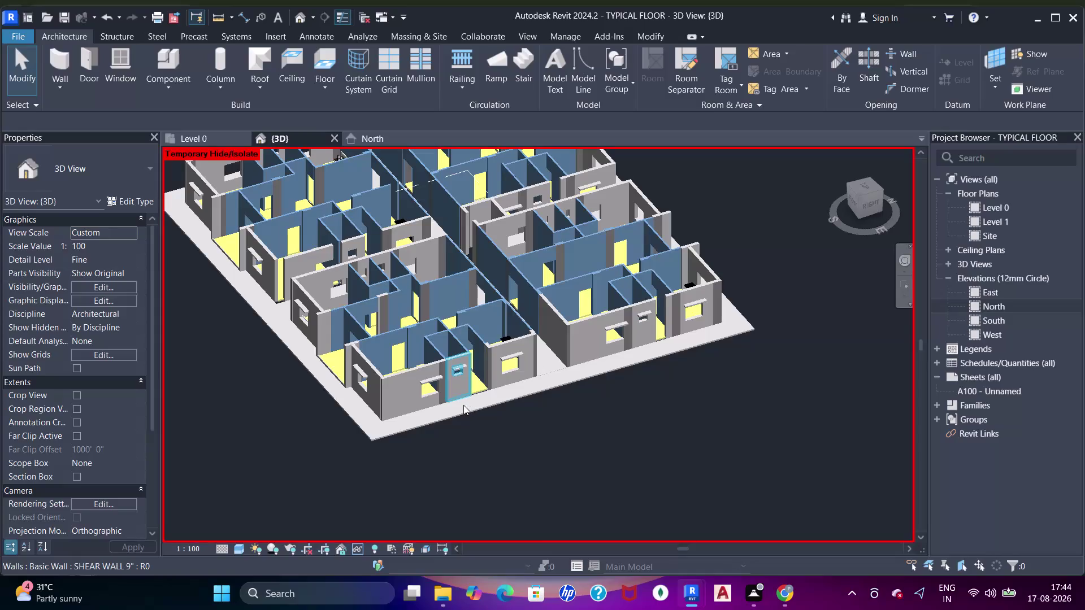
Orbit the 3D model to view the furnished units from another side and back.
scroll(down, 3)
middle_drag(354, 385, 551, 402)
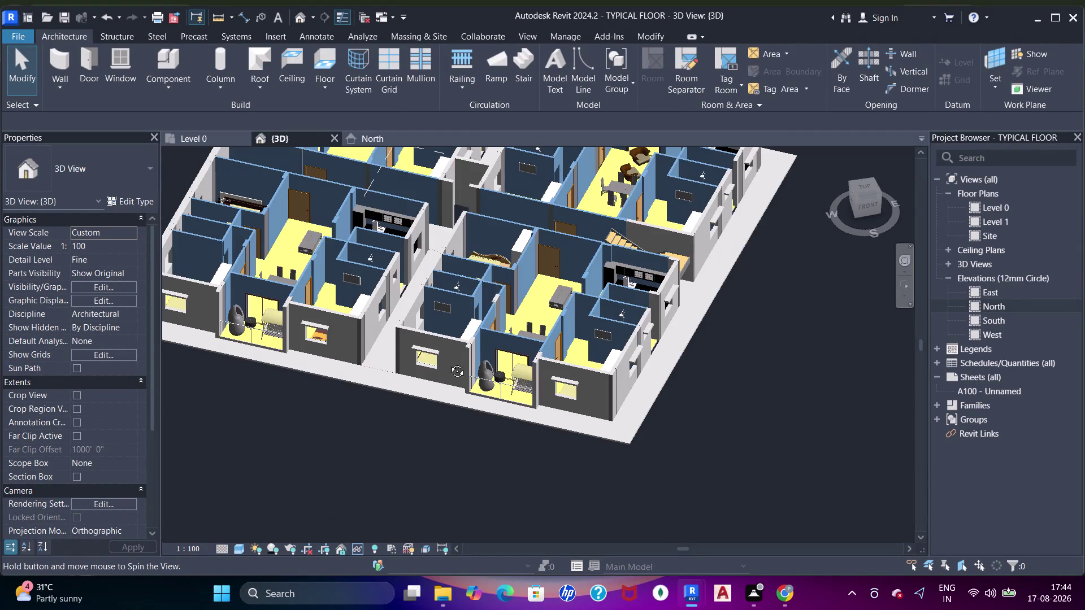
scroll(down, 3)
middle_drag(438, 365, 484, 375)
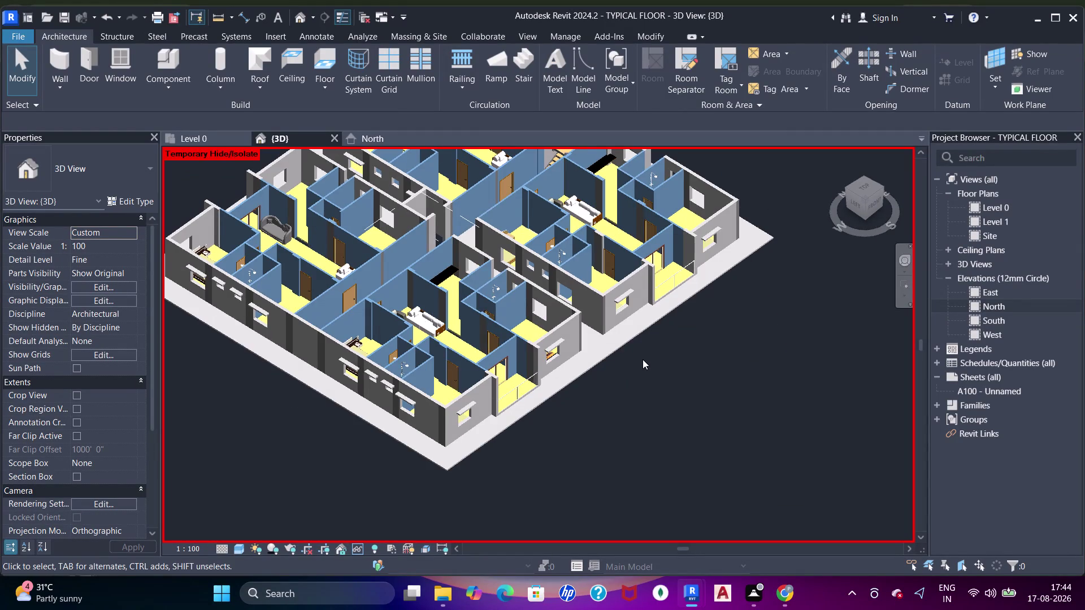
Reset Temporary Hide/Isolate with HR and select the imported CAD floor plan.
text(hr)
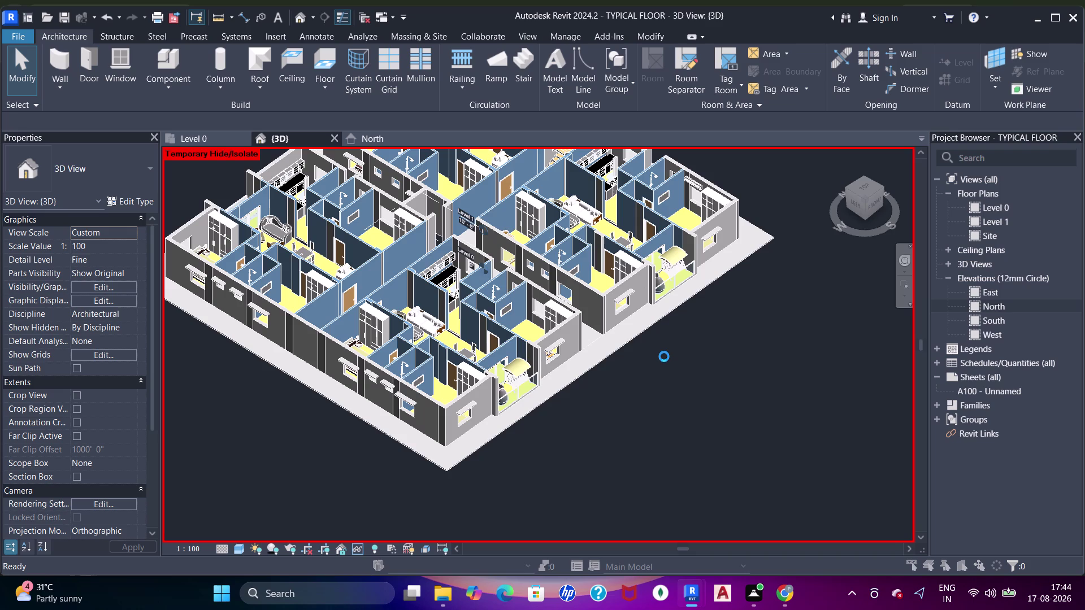
click(519, 256)
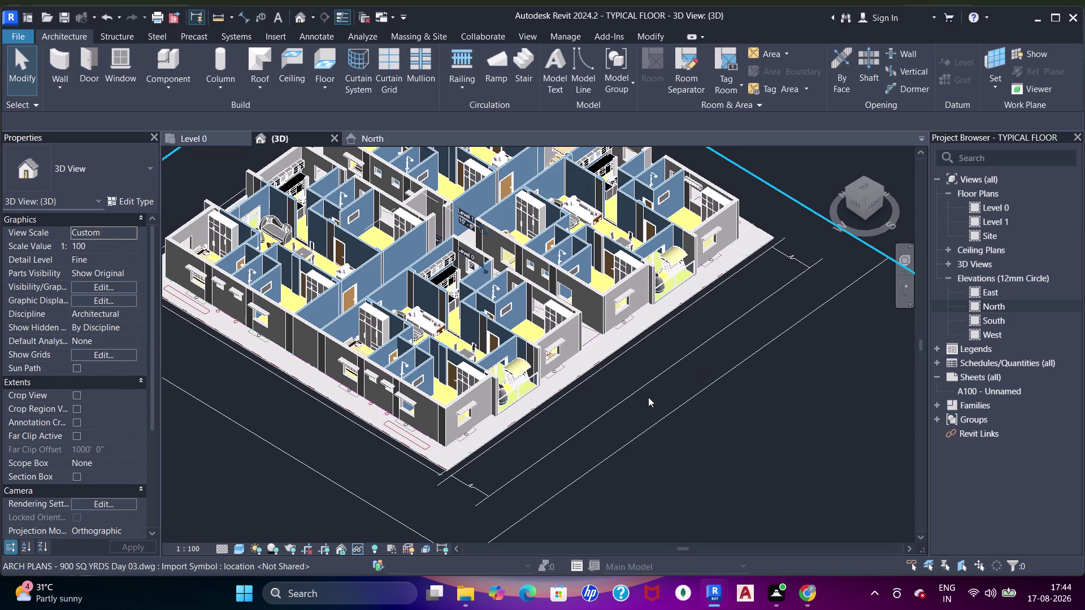
click(610, 409)
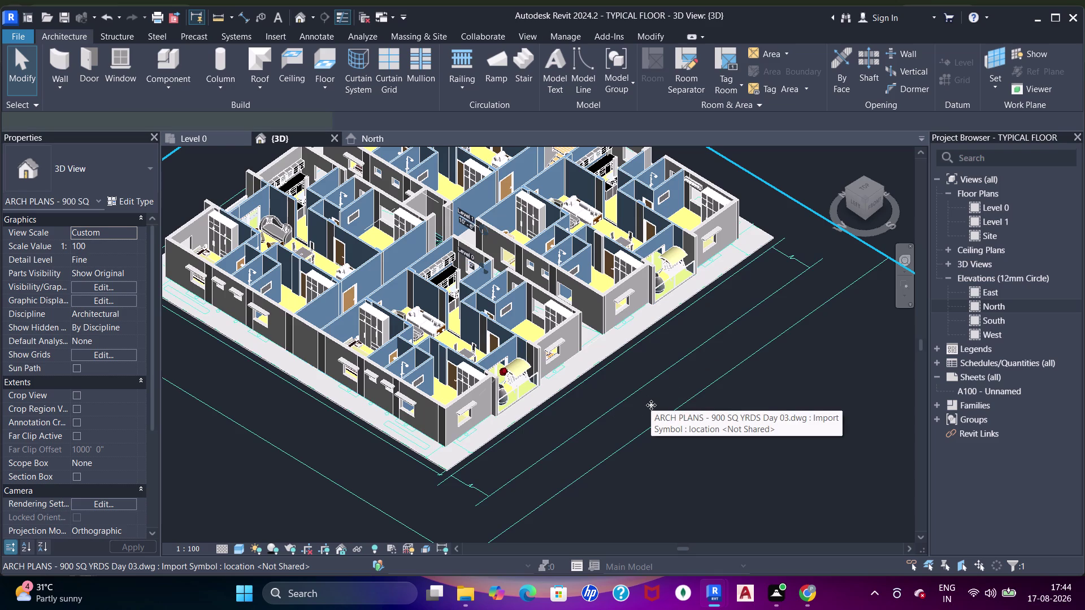
key(Delete)
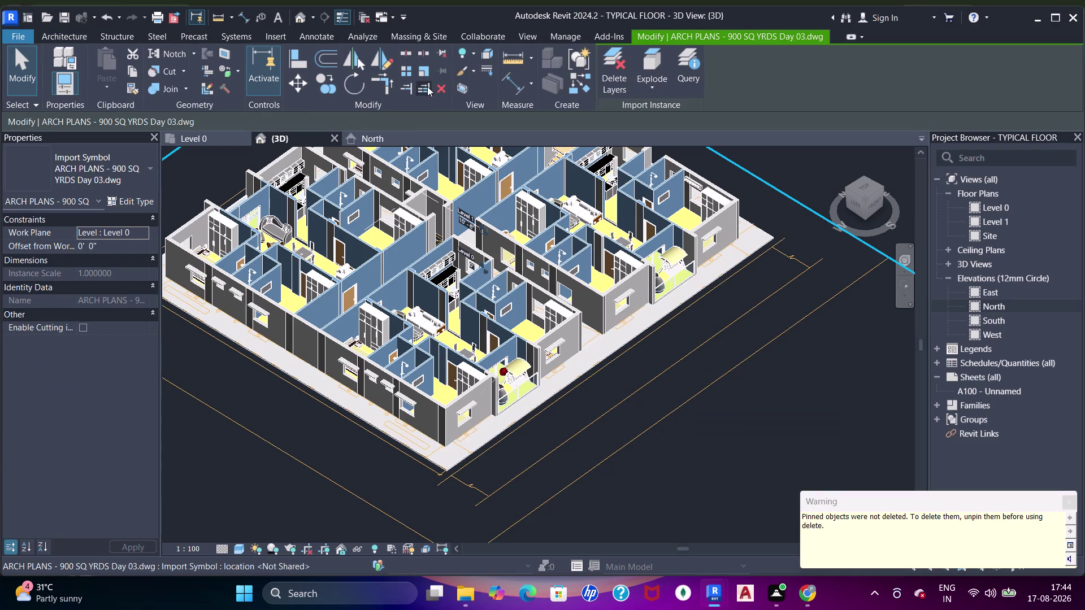
click(442, 55)
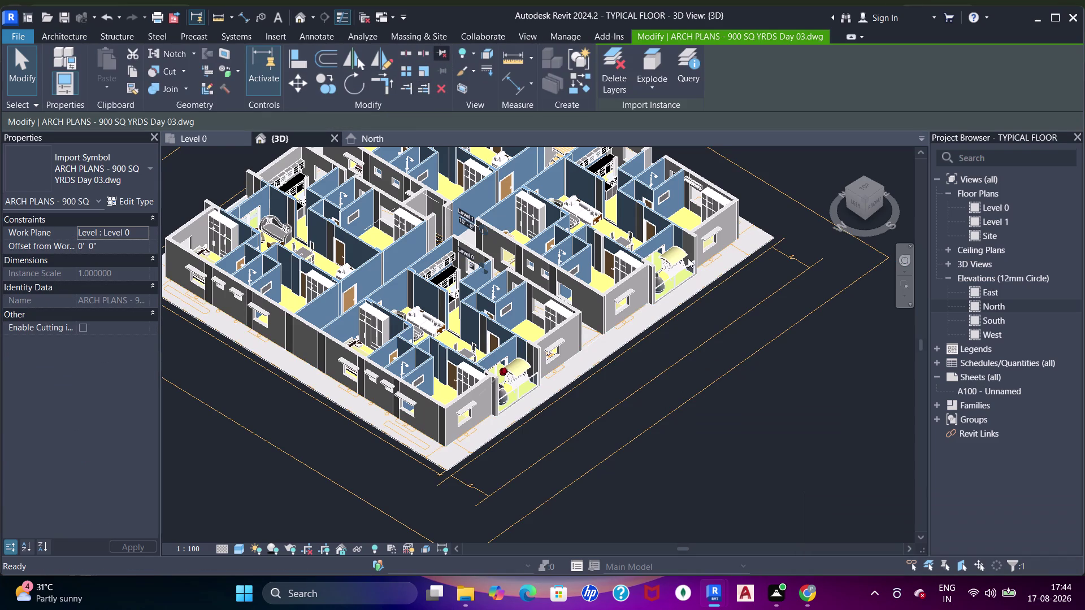
key(Delete)
click(207, 142)
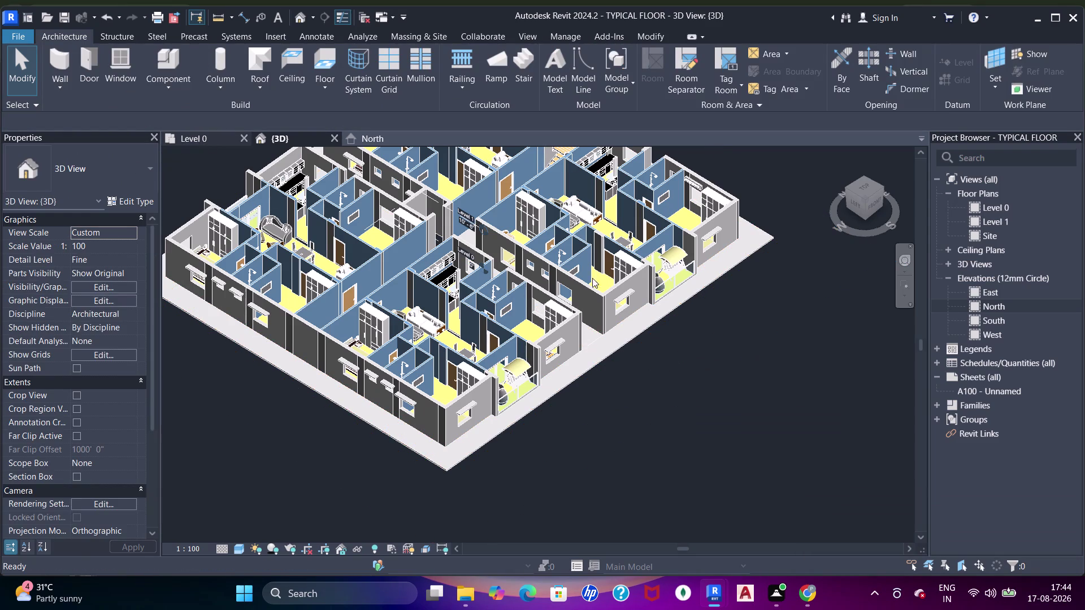
scroll(down, 3)
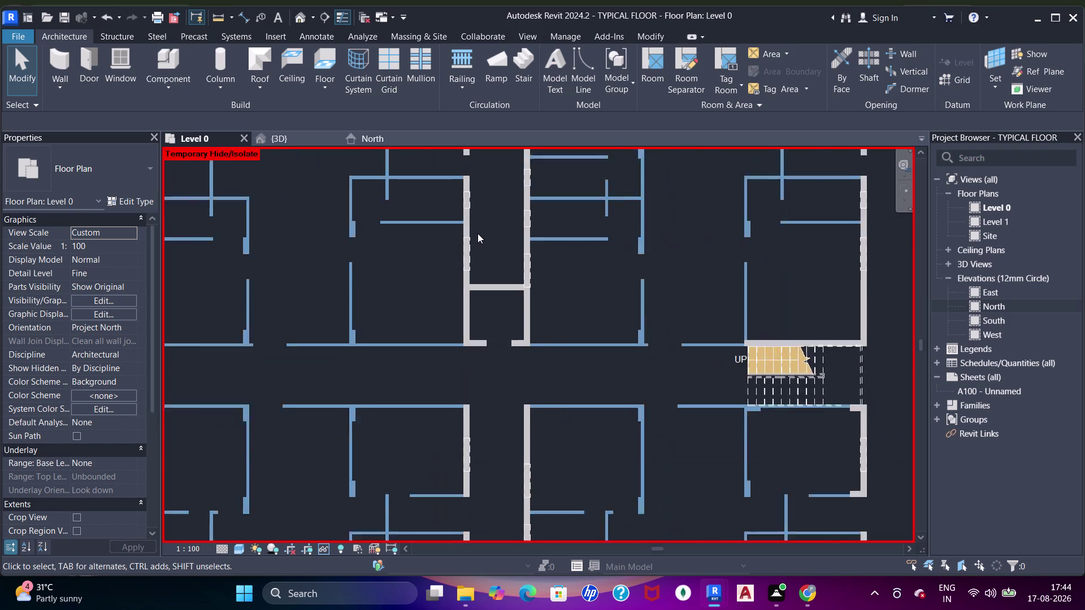
scroll(down, 3)
key(z)
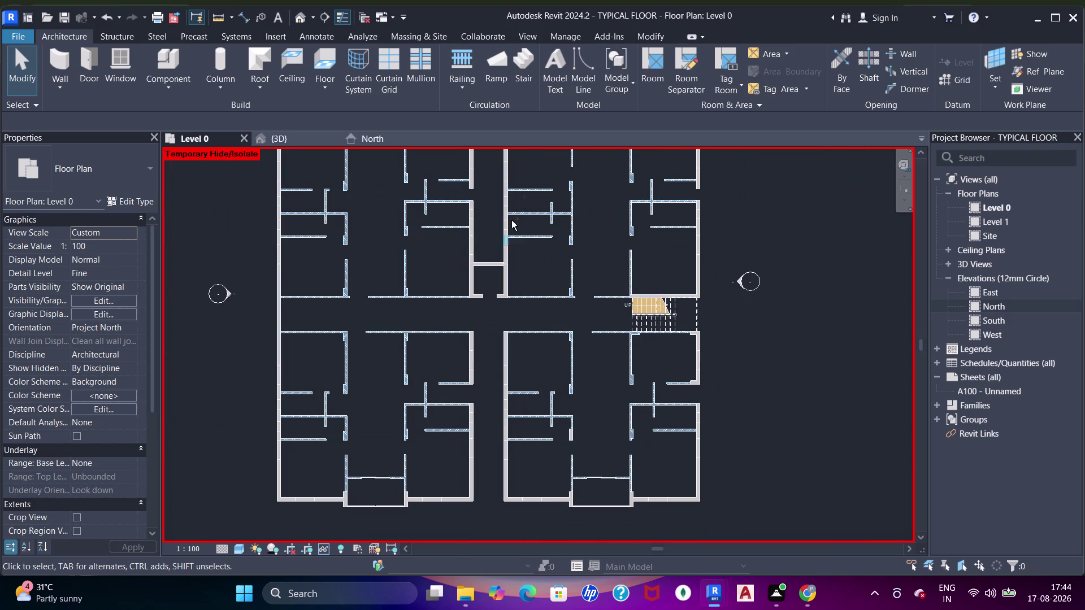
click(287, 138)
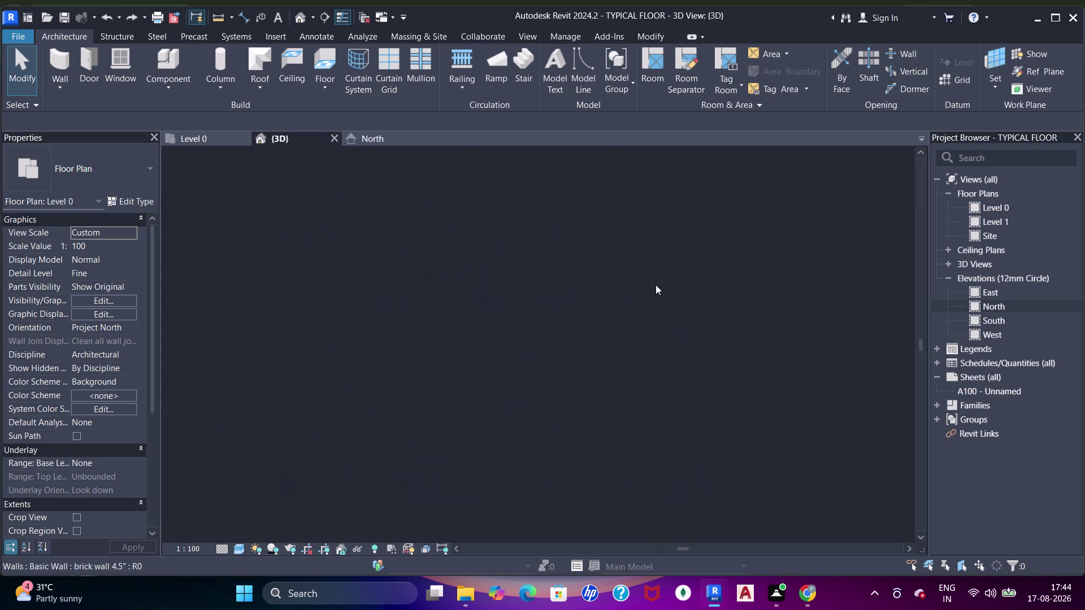
click(613, 380)
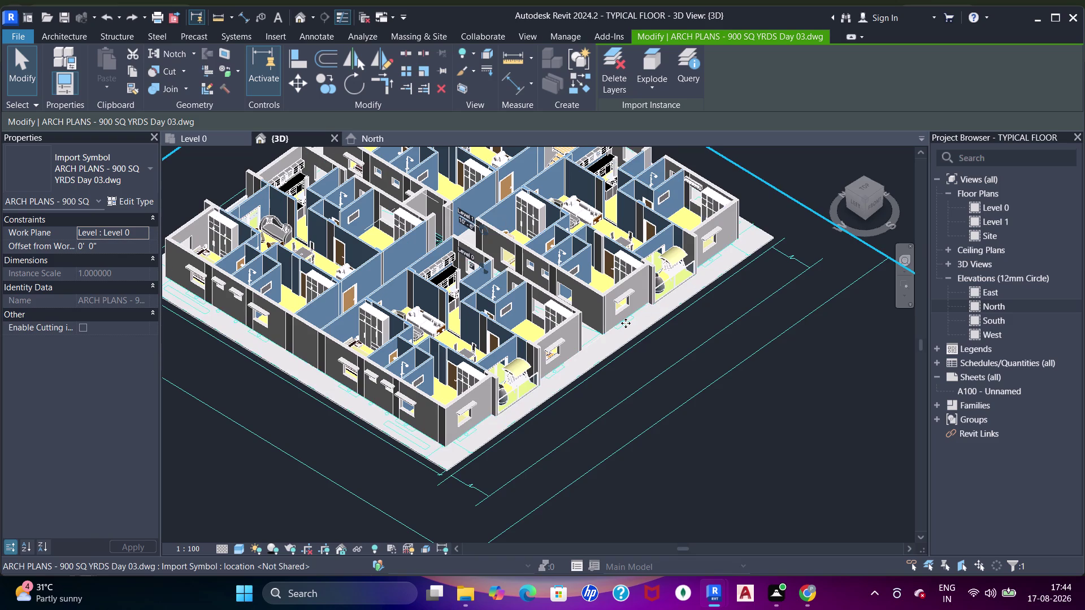
key(Escape)
text(vg)
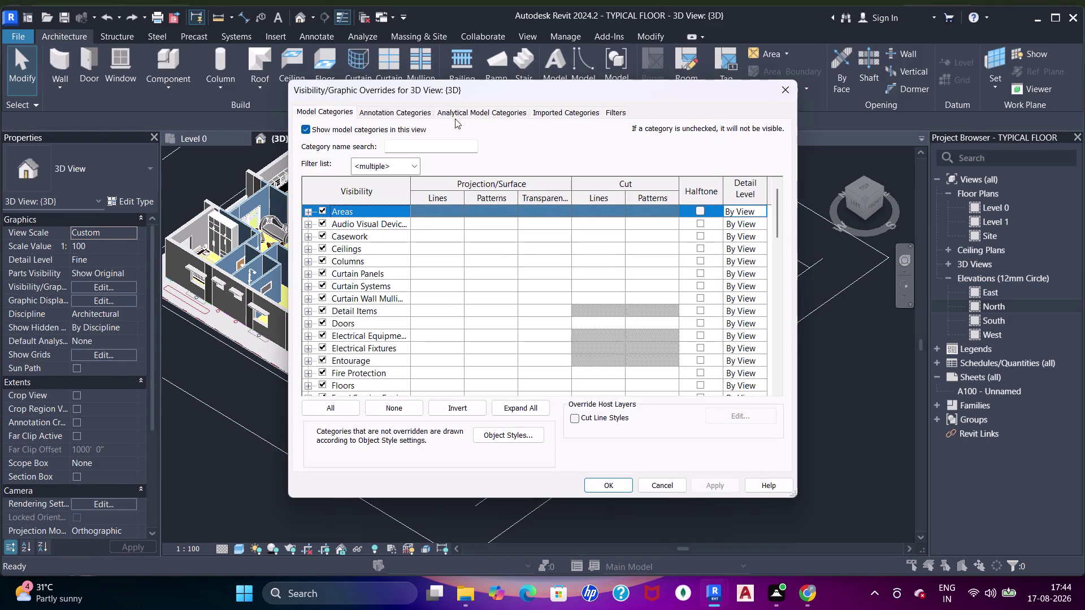
click(562, 110)
click(325, 174)
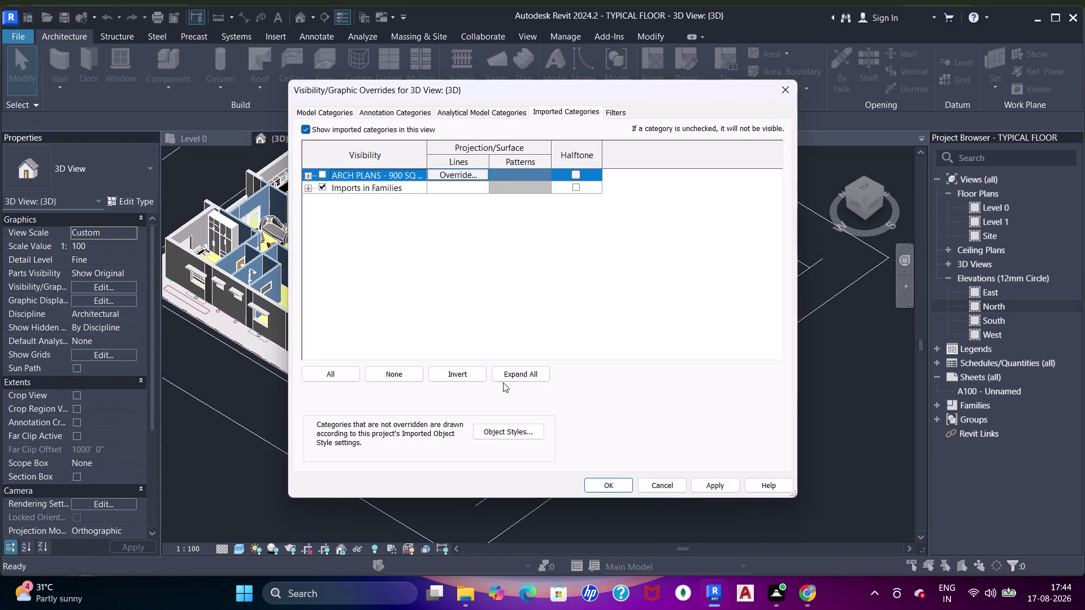
click(611, 487)
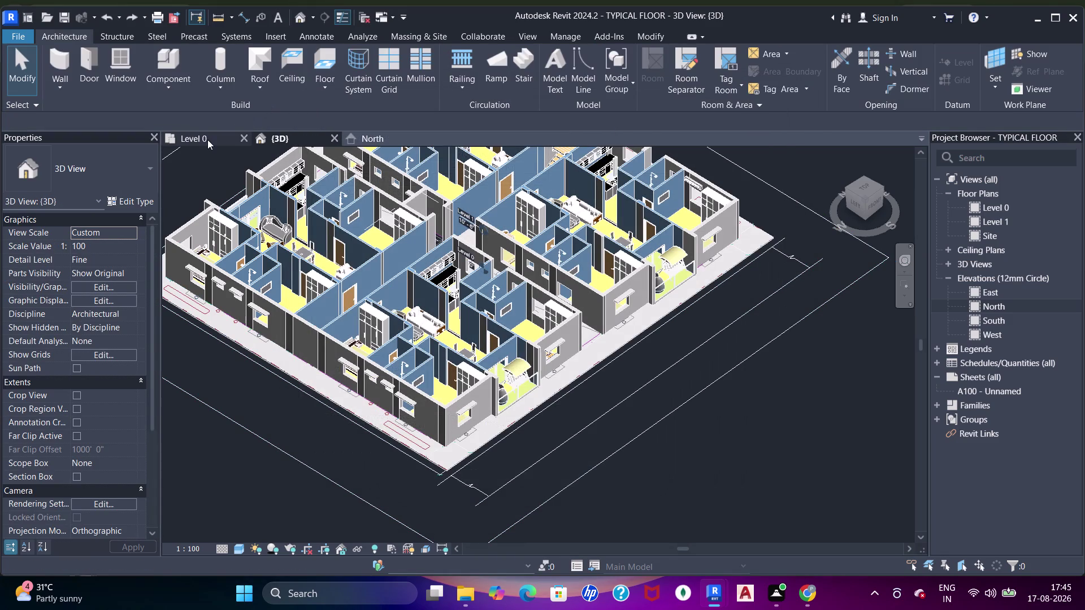
Switch to the Level 0 floor plan and reset Temporary Hide/Isolate with HR.
click(199, 135)
scroll(down, 3)
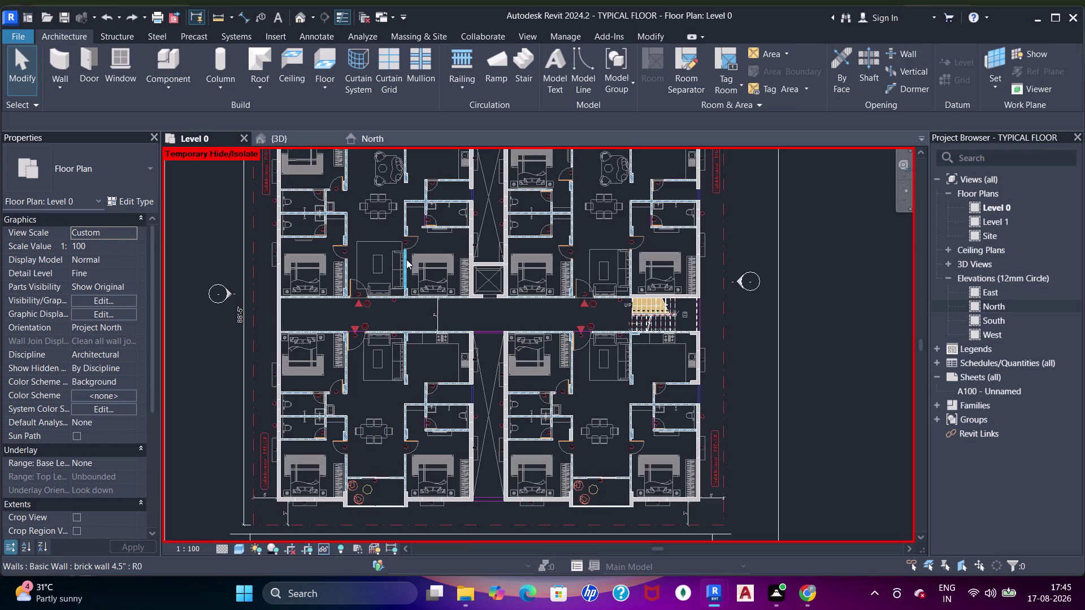
middle_drag(407, 259, 435, 345)
scroll(up, 3)
text(hr)
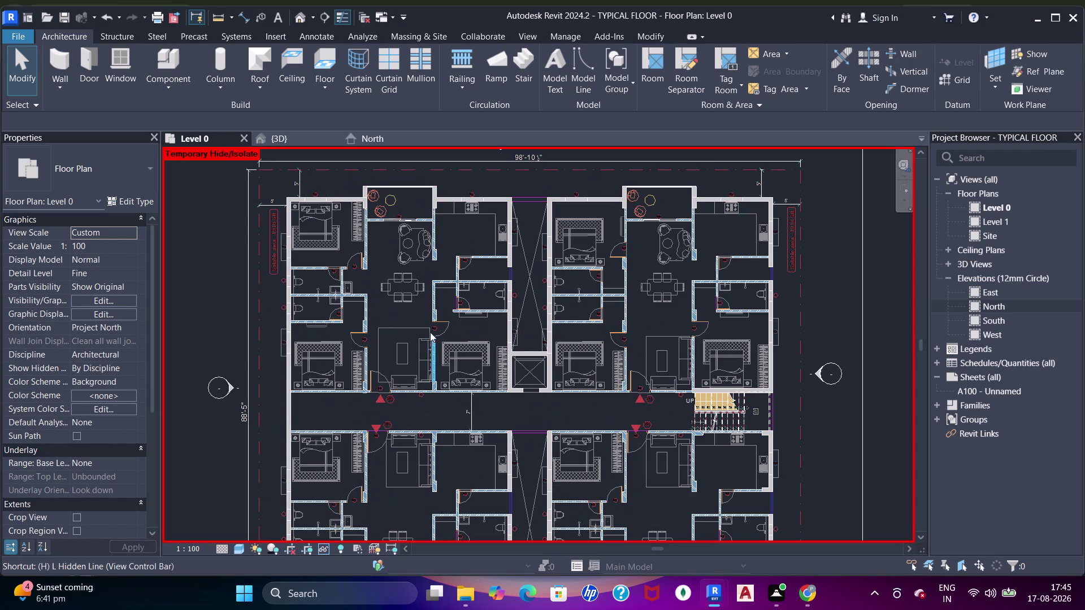
scroll(up, 3)
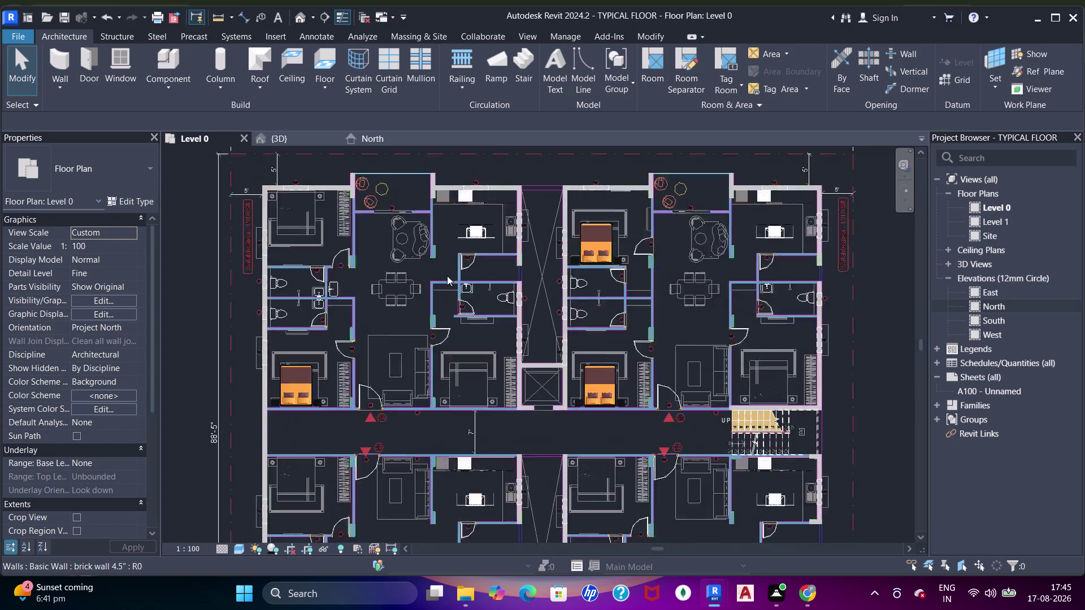
scroll(up, 3)
scroll(up, 3)
Pan through the upper kitchens, central corridor and lower units of the plan.
middle_drag(483, 200, 489, 232)
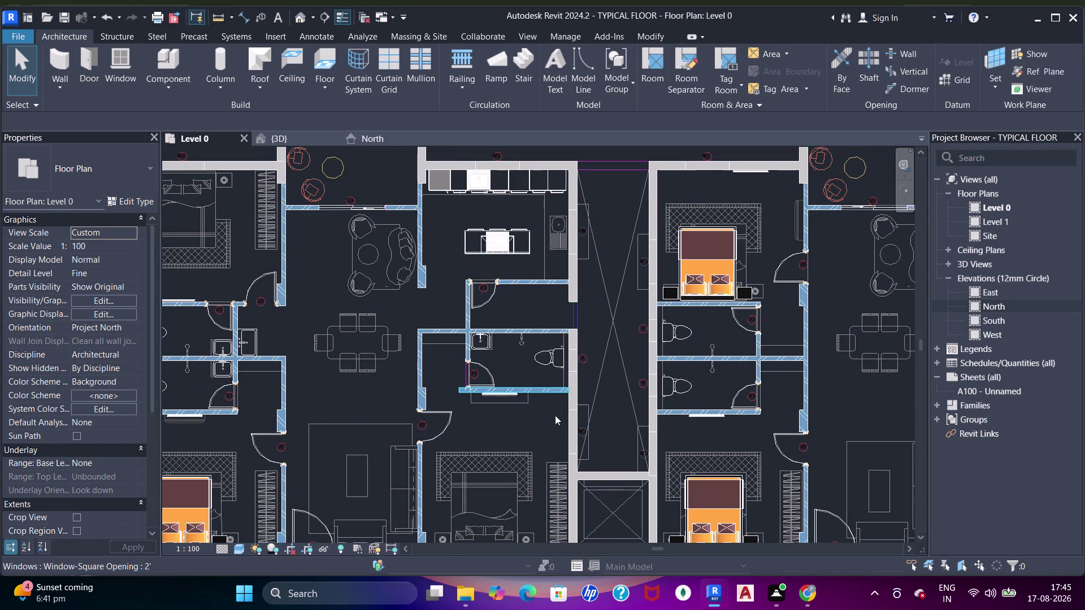
middle_drag(553, 416, 558, 323)
middle_drag(529, 438, 514, 305)
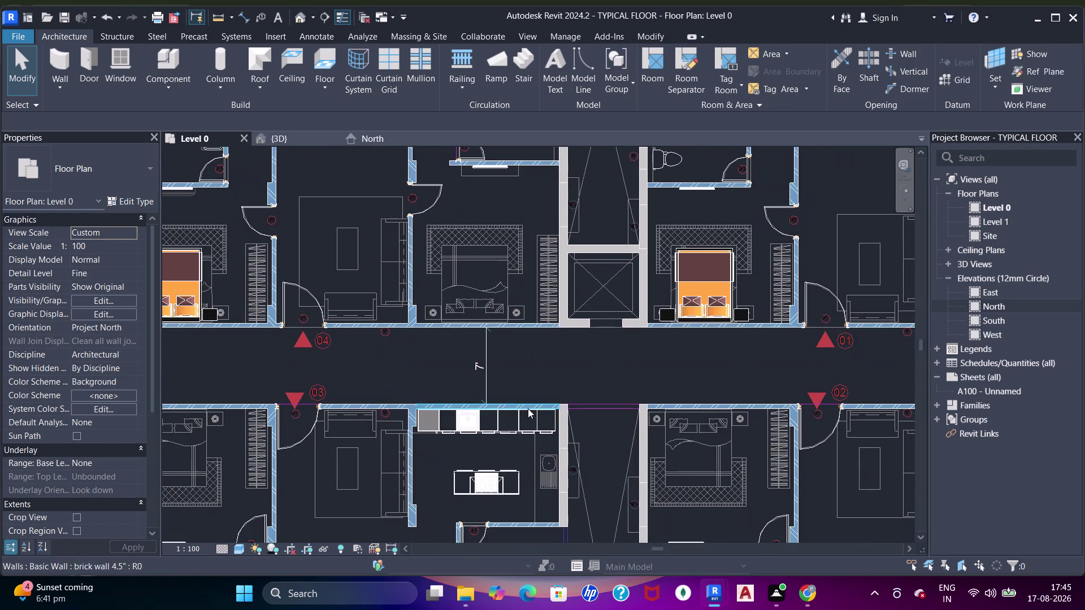
middle_drag(528, 409, 538, 378)
scroll(down, 3)
middle_drag(431, 392, 455, 246)
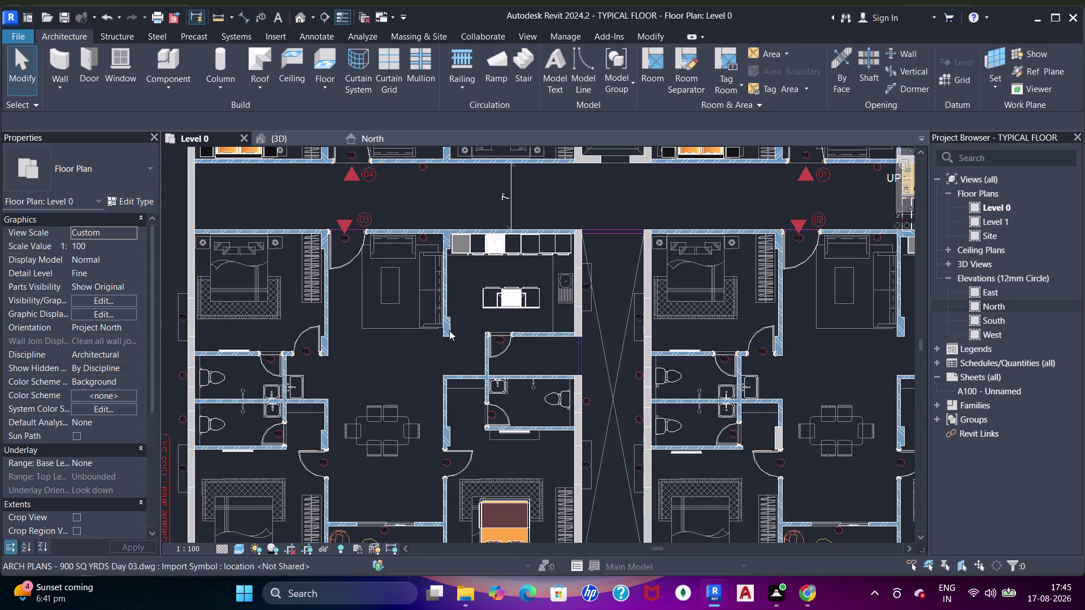
middle_drag(475, 405, 547, 230)
middle_drag(616, 277, 510, 362)
middle_drag(754, 321, 592, 346)
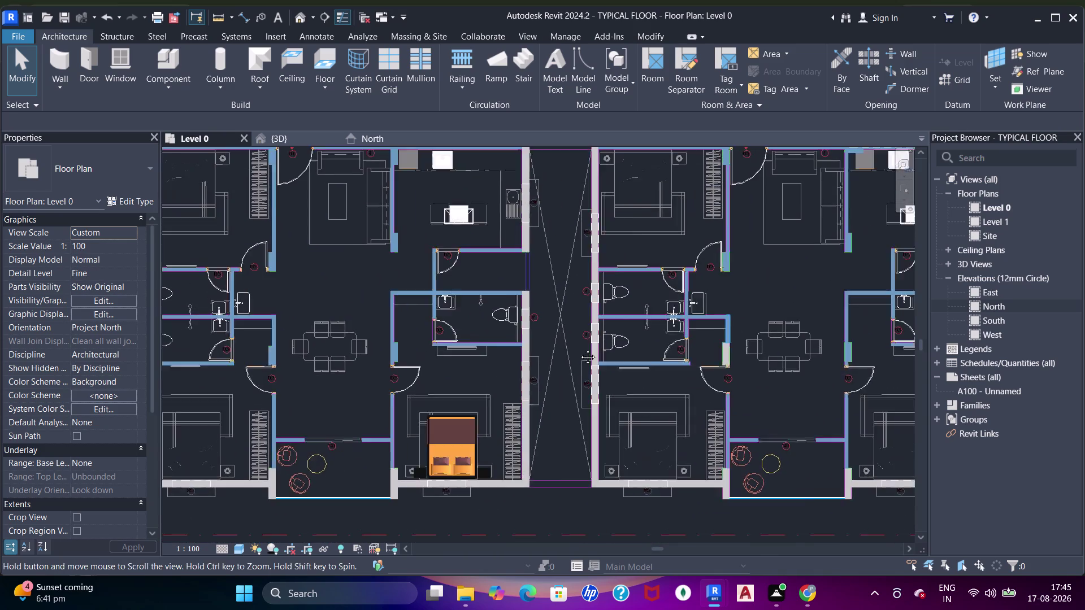
Pan over the staircase, top-left apartment, DAY 03 title and lower bedroom units.
middle_drag(592, 346, 530, 365)
middle_drag(680, 270, 681, 395)
middle_drag(664, 278, 680, 420)
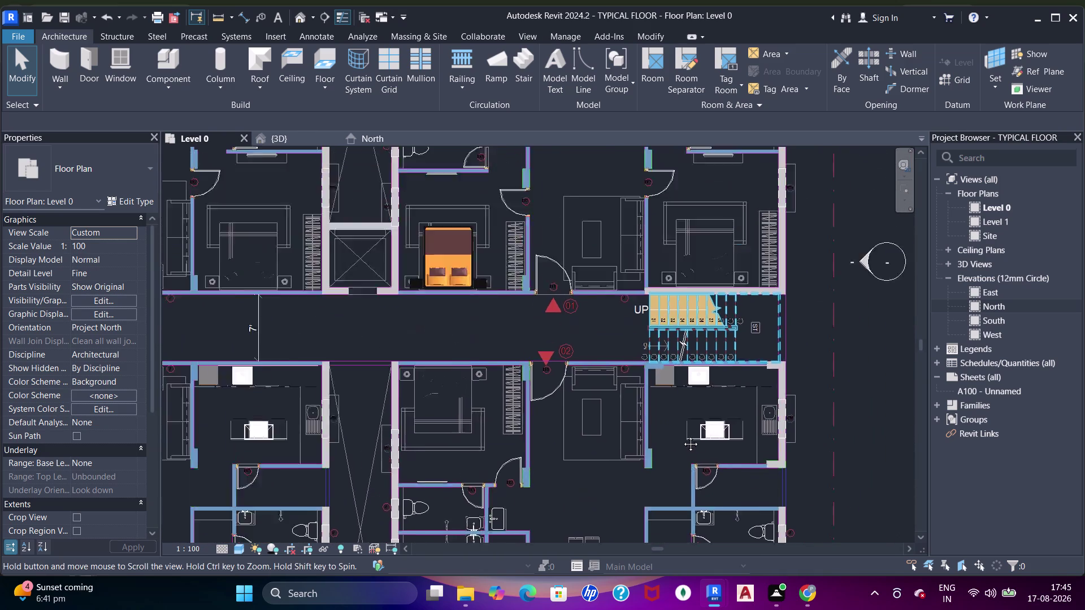
middle_drag(680, 420, 683, 437)
middle_drag(655, 250, 651, 382)
middle_drag(598, 263, 712, 335)
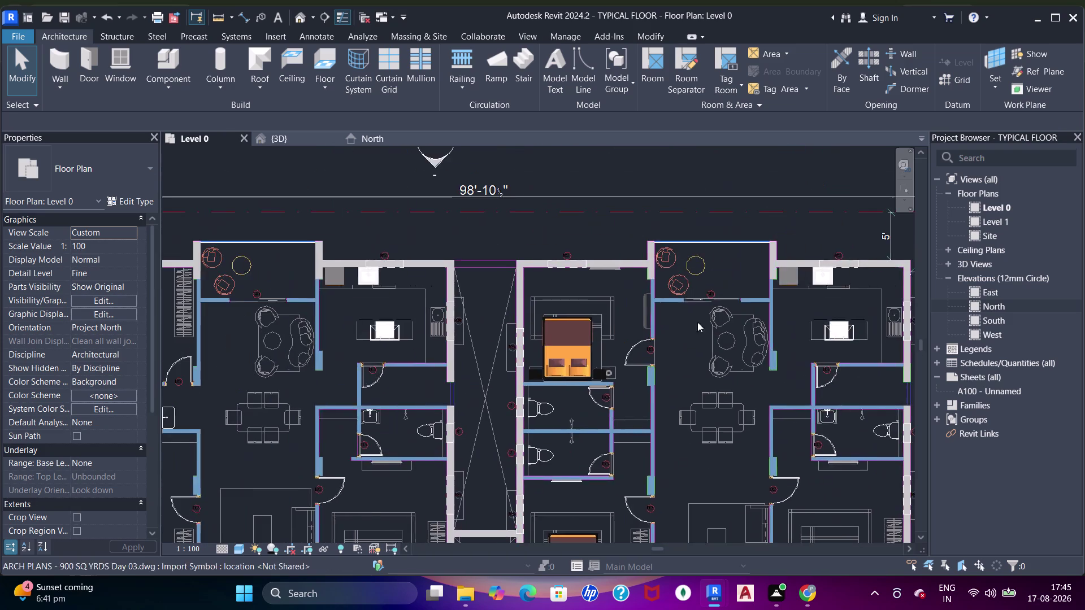
middle_drag(427, 305, 598, 347)
middle_drag(403, 352, 491, 276)
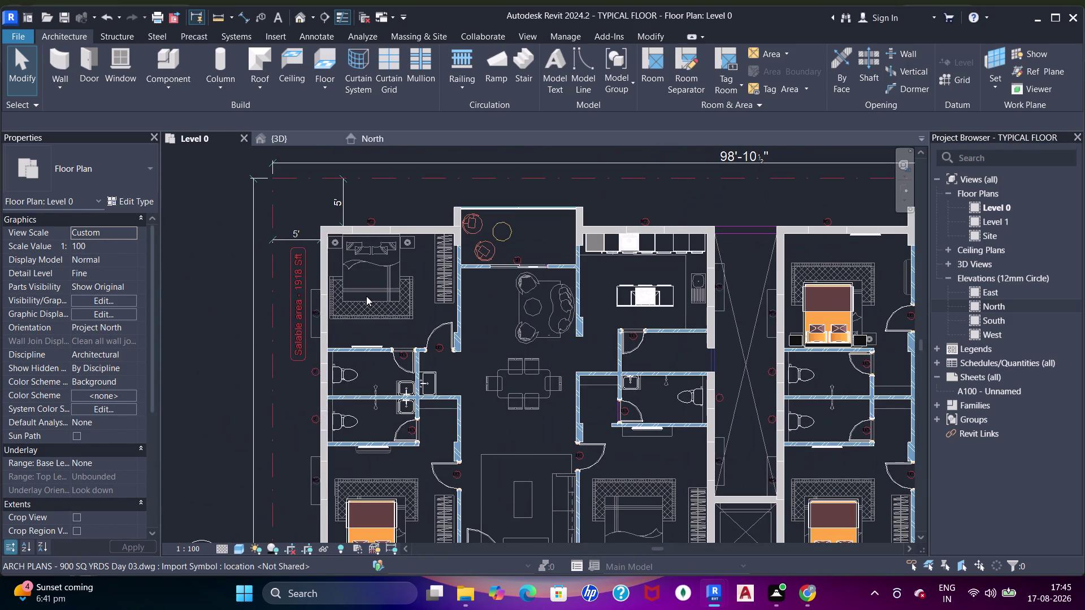
scroll(up, 3)
scroll(down, 3)
middle_drag(396, 262, 407, 329)
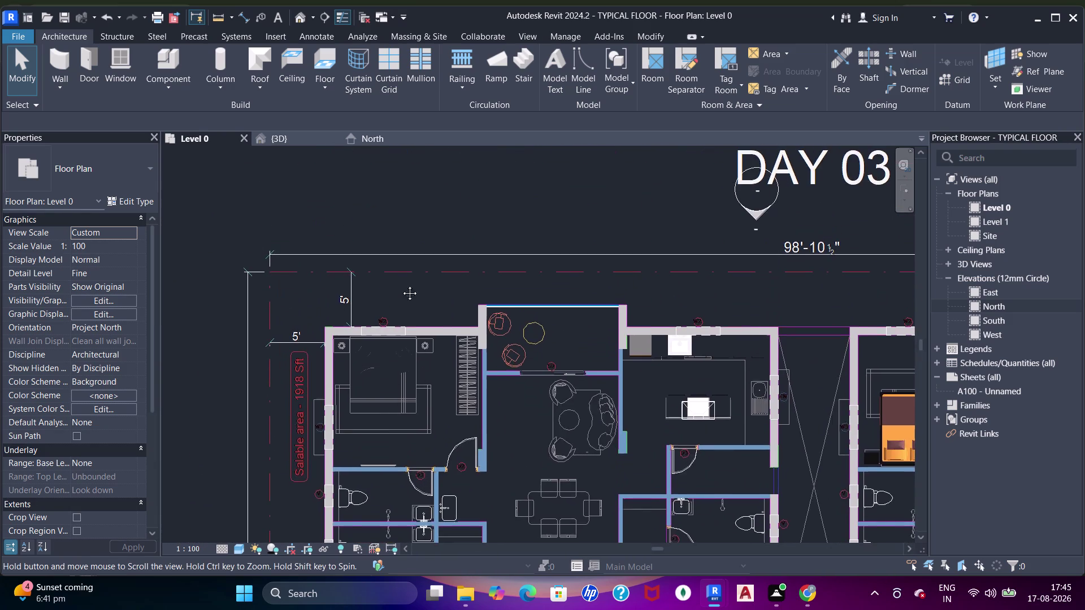
middle_drag(407, 329, 371, 183)
middle_drag(429, 402, 415, 260)
middle_drag(474, 384, 480, 234)
middle_drag(510, 421, 511, 310)
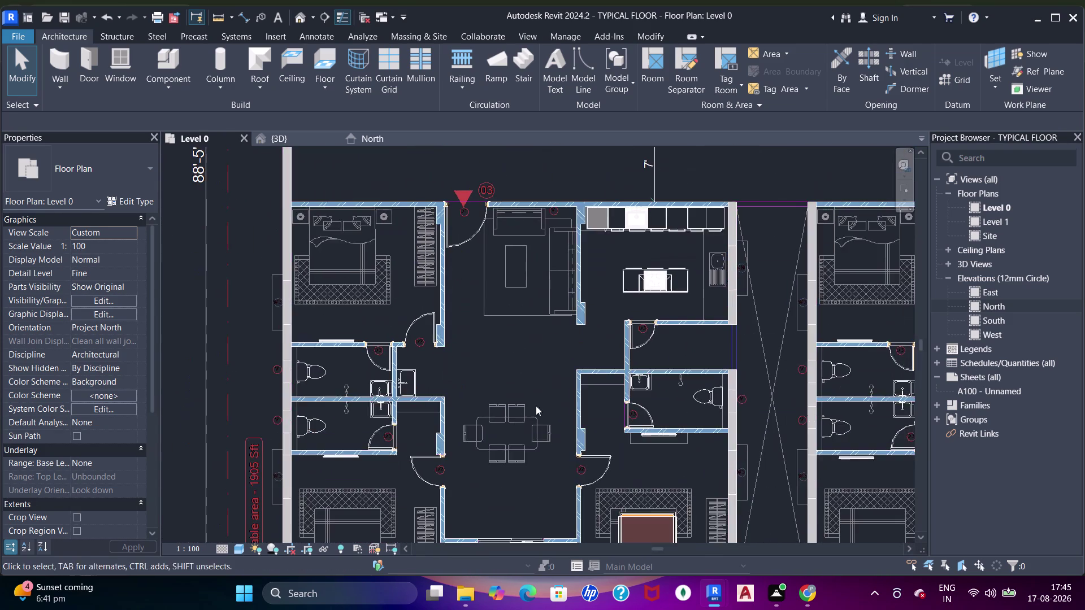
middle_drag(549, 425, 553, 275)
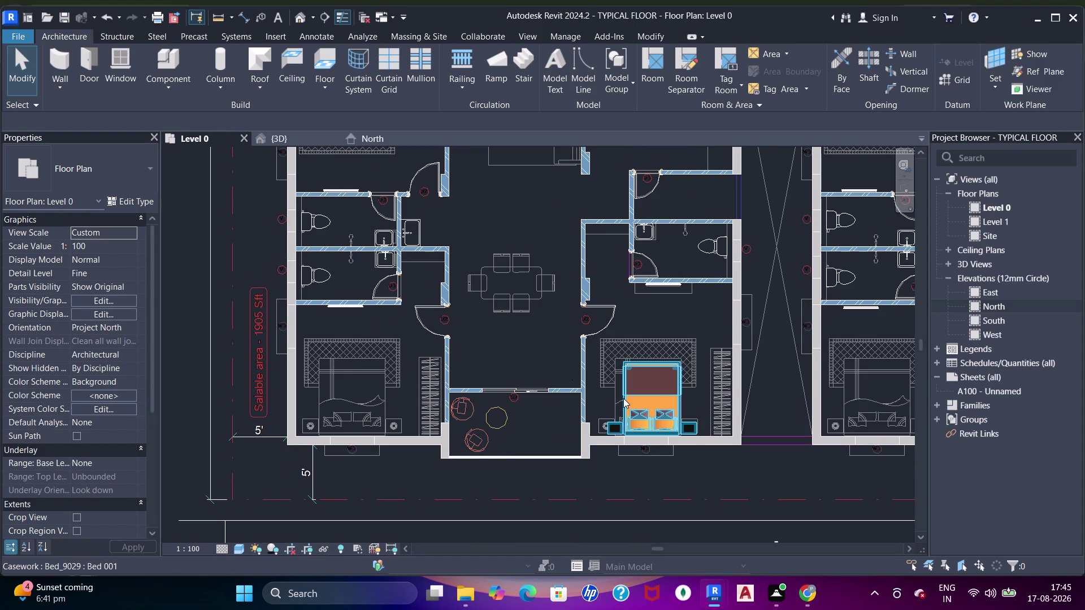
Turn on the Furniture category in Level 0's Visibility/Graphic Overrides and apply.
key(v)
key(g)
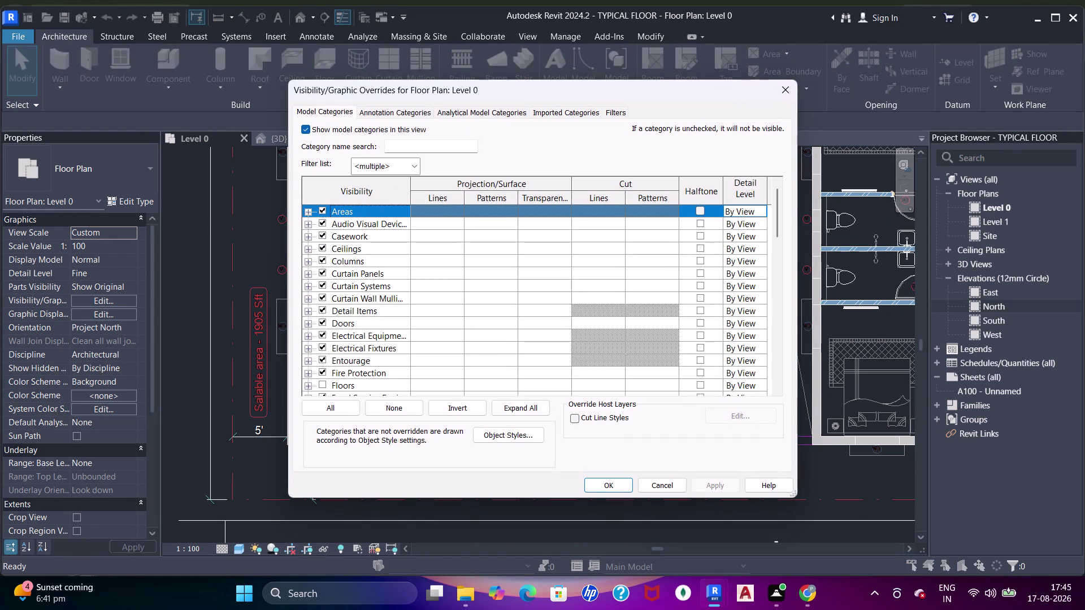
click(419, 145)
key(f)
key(f)
key(u)
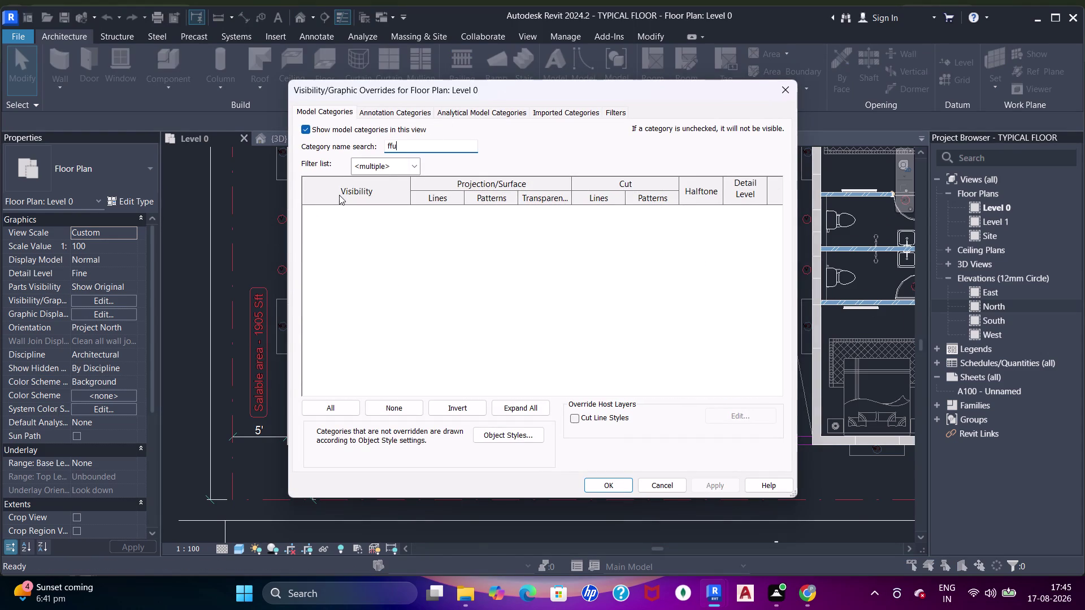
key(BackSpace)
key(BackSpace)
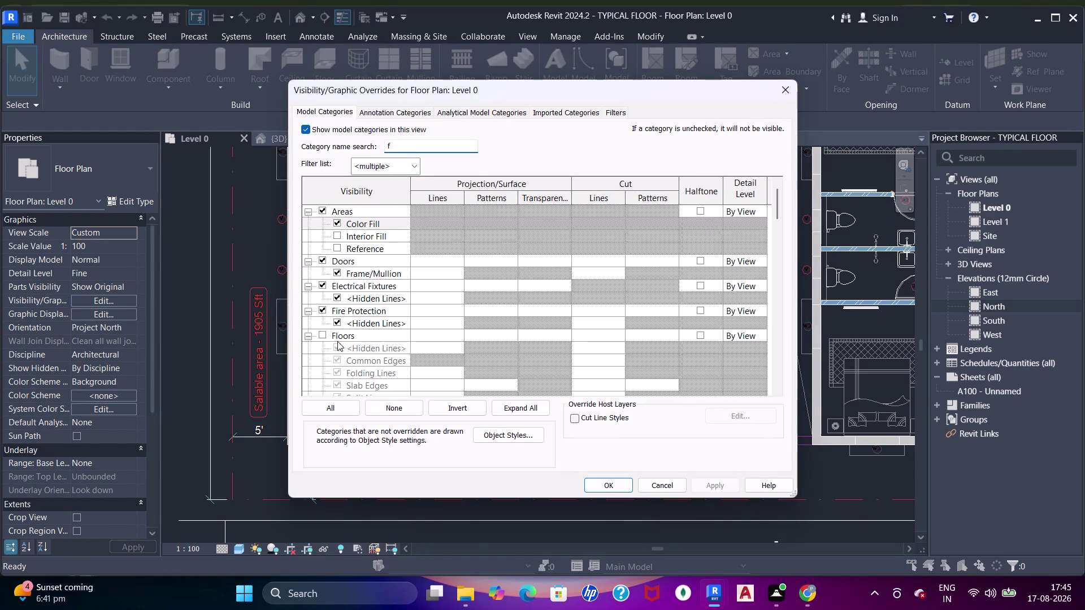
key(u)
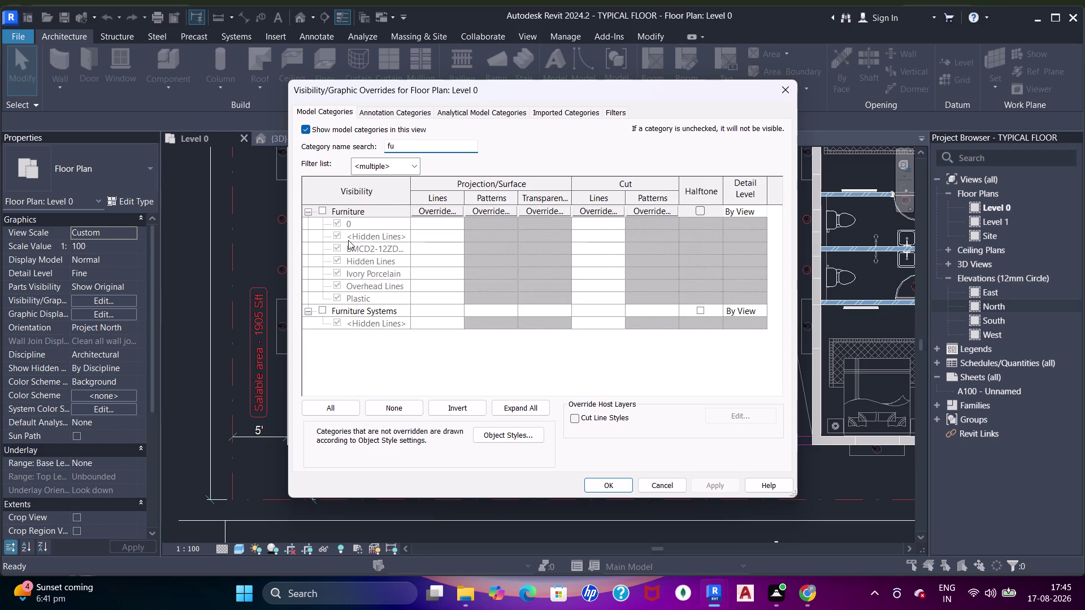
click(327, 212)
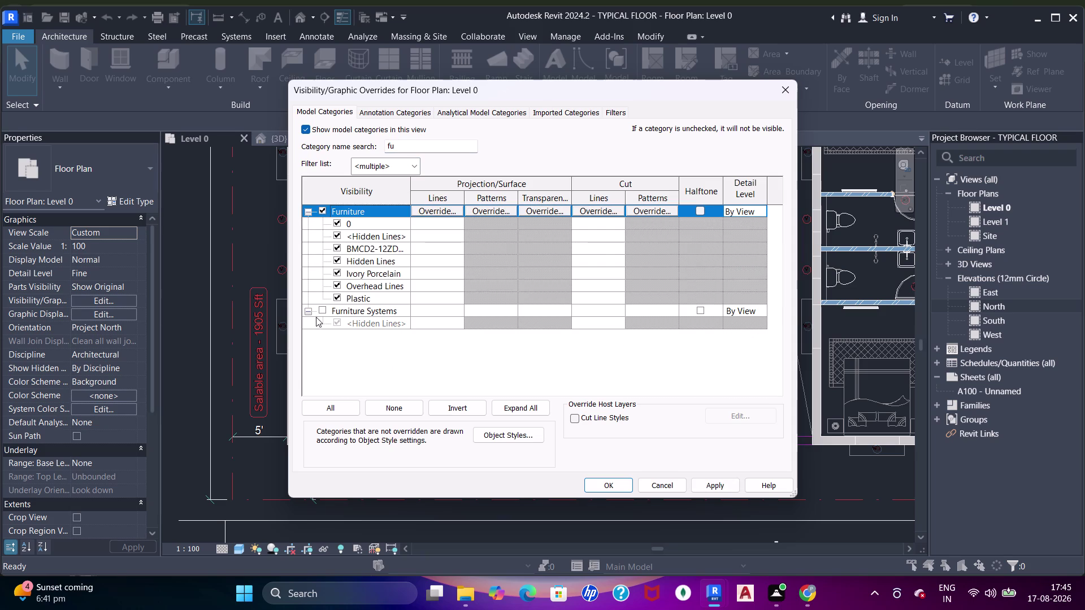
click(319, 312)
click(600, 485)
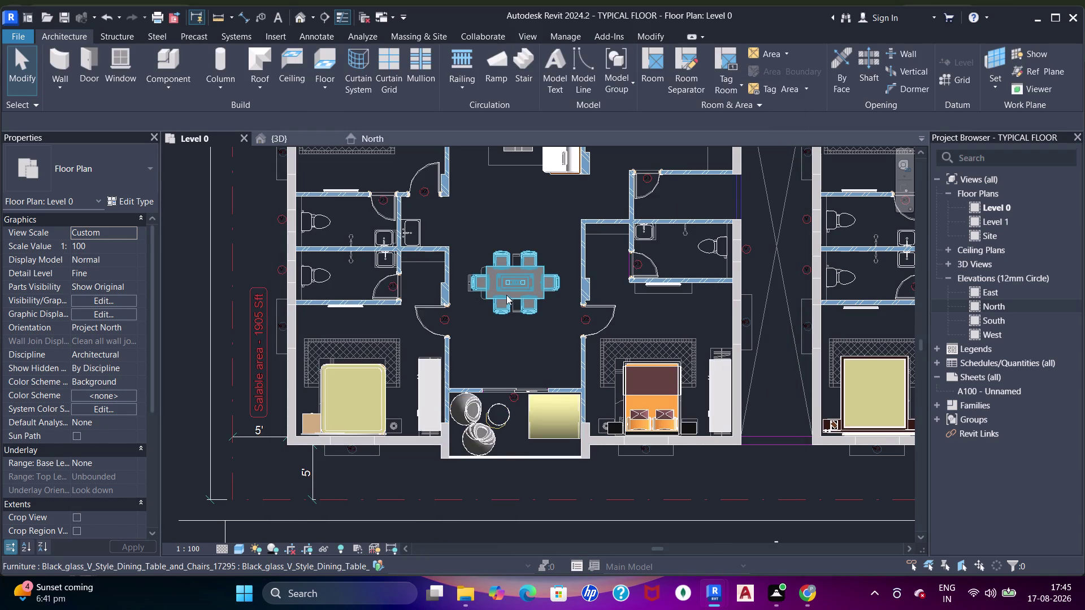
Pan across the furnished Level 0 plan, then return to the {3D} view.
scroll(down, 3)
middle_drag(509, 226, 467, 385)
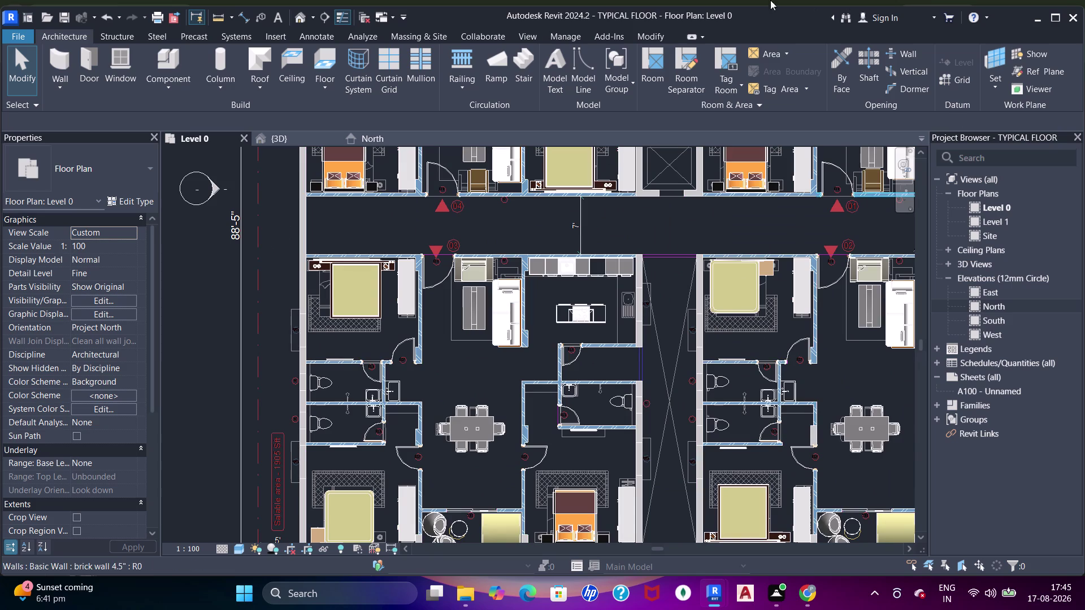
scroll(down, 3)
middle_drag(637, 231, 520, 334)
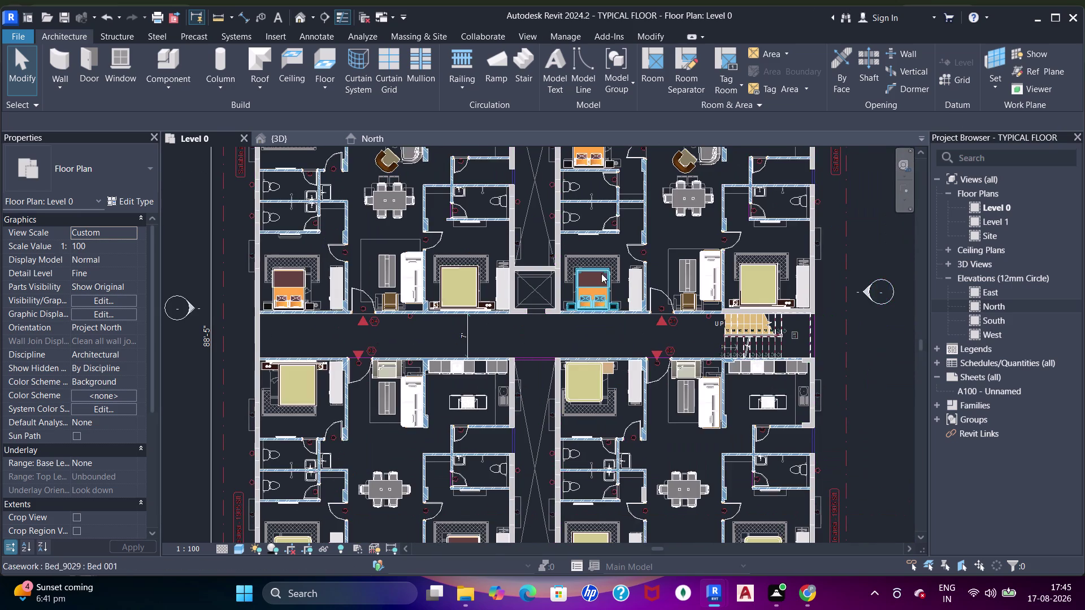
middle_drag(601, 278, 592, 398)
click(280, 132)
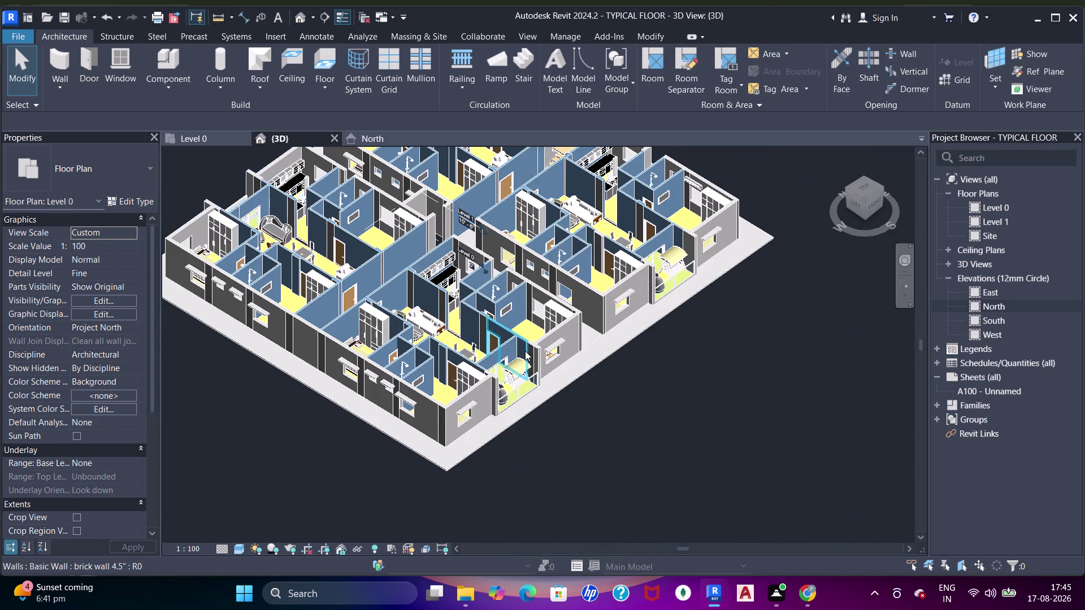
Orbit the model and join the first exterior shear wall with its adjoining wall.
middle_drag(538, 421, 682, 317)
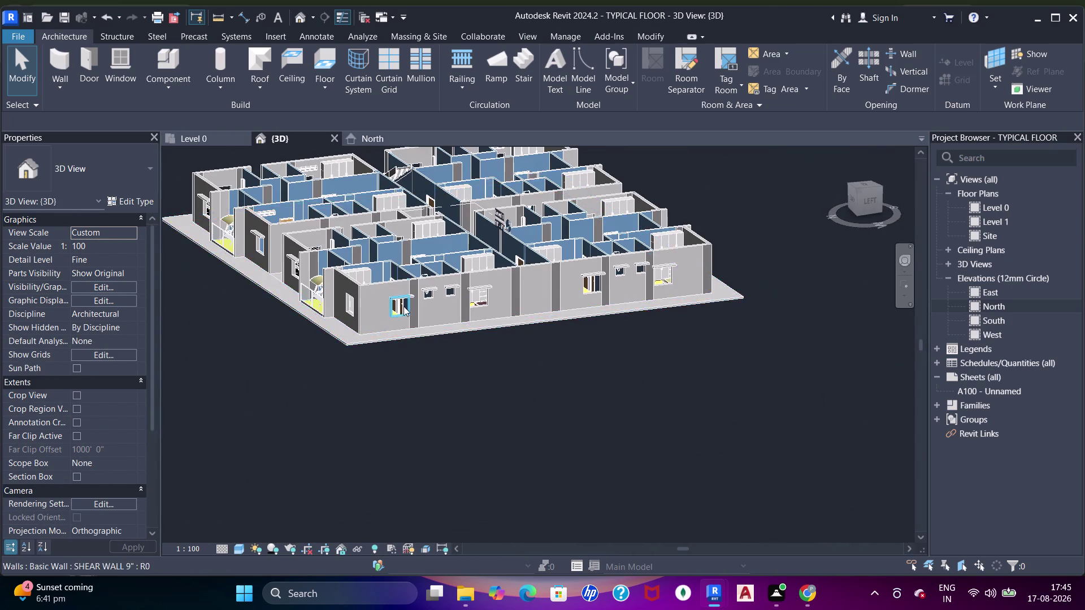
scroll(up, 3)
click(379, 263)
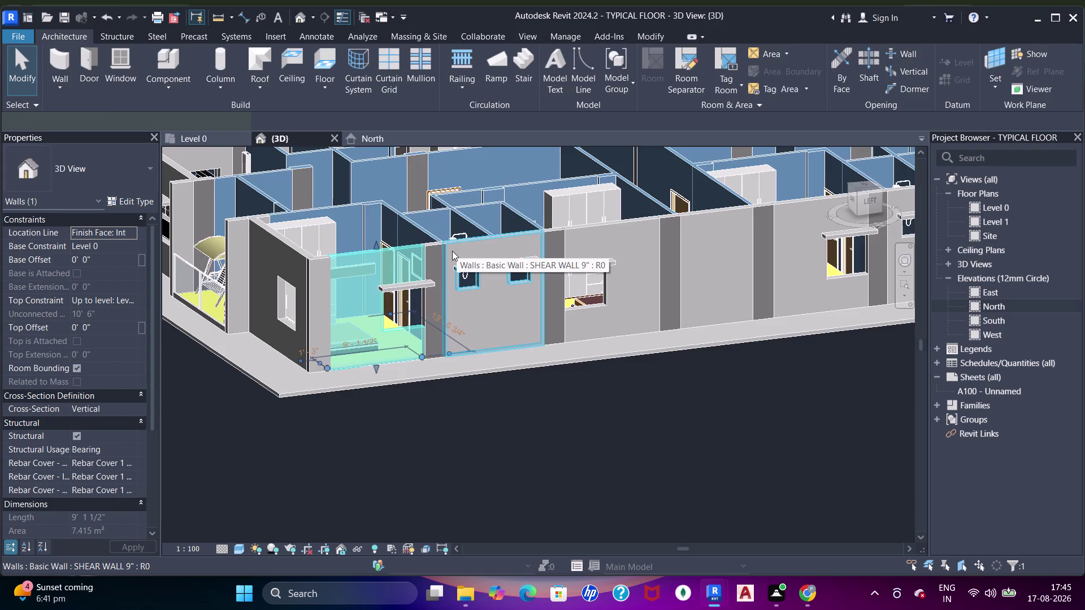
scroll(up, 3)
key(Escape)
key(Escape)
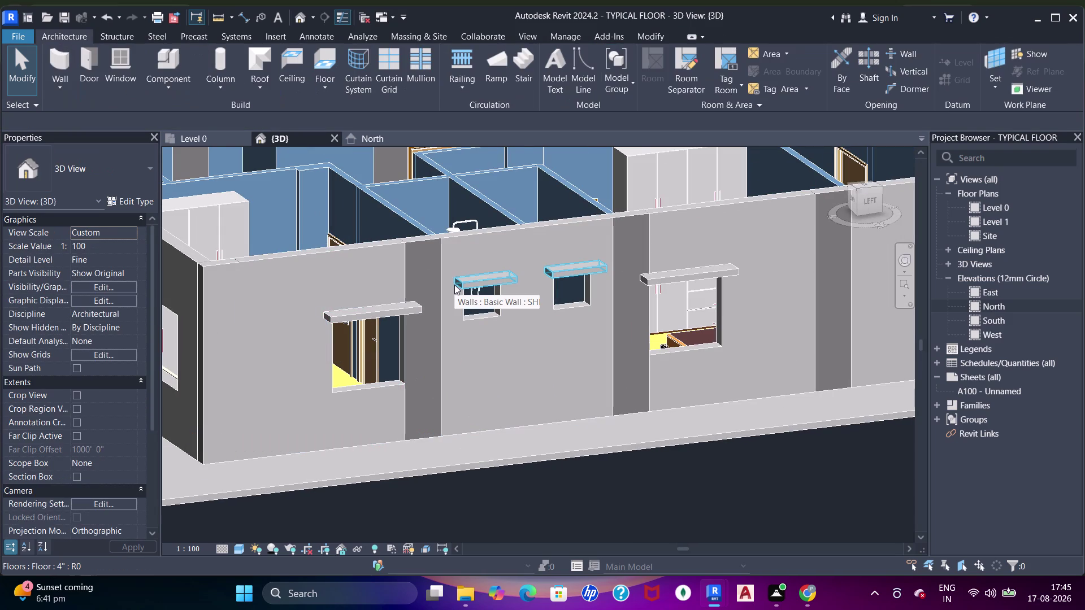
key(j)
key(j)
key(j)
click(386, 263)
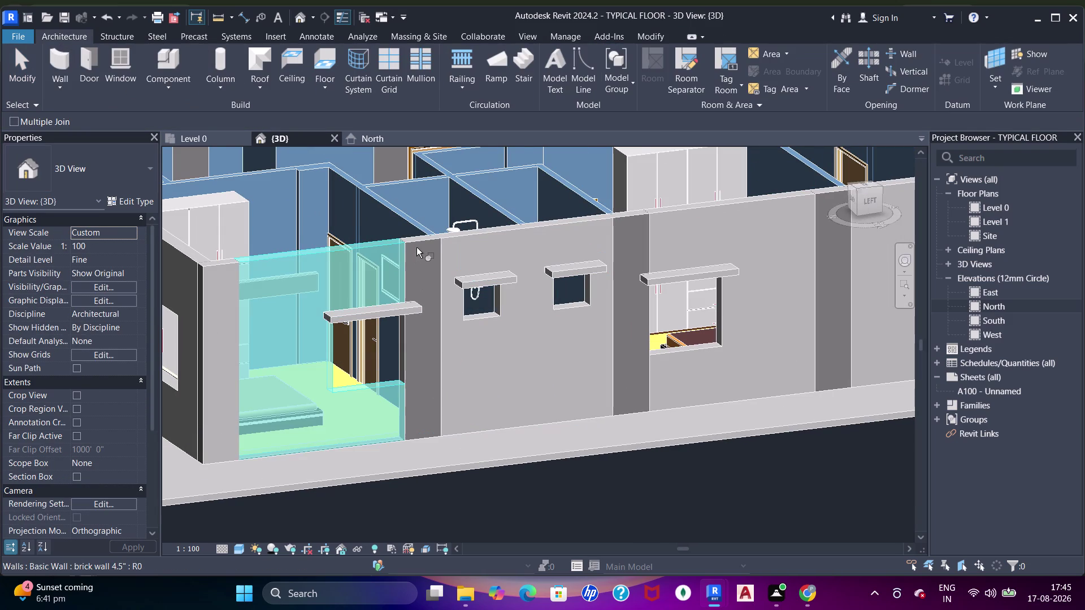
click(410, 254)
Join the shear wall with the adjoining bathroom window wall.
scroll(up, 3)
middle_drag(533, 290, 532, 292)
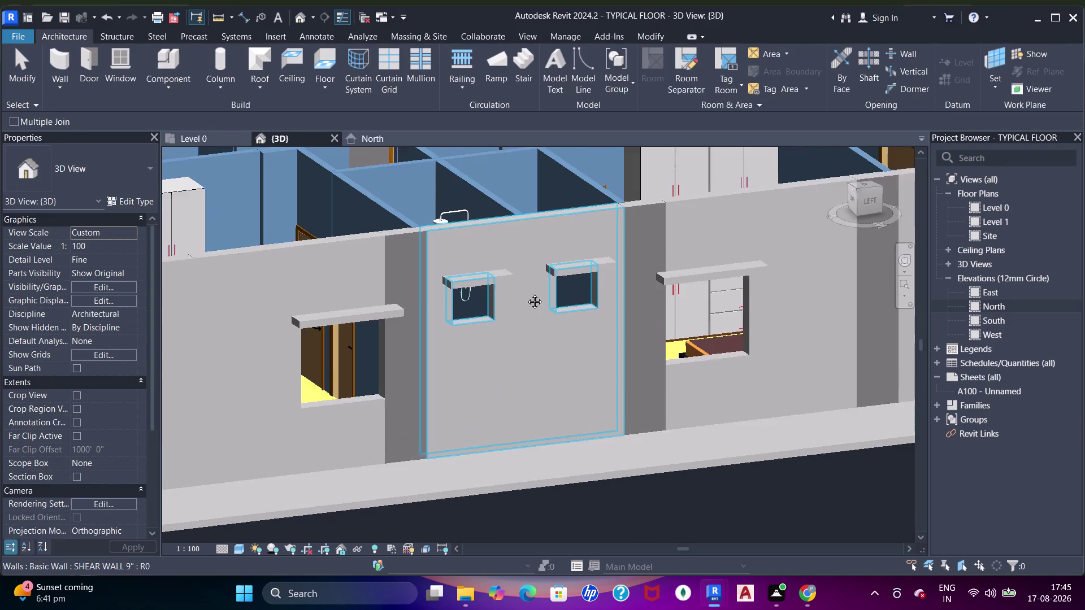
middle_drag(531, 291, 462, 330)
click(473, 280)
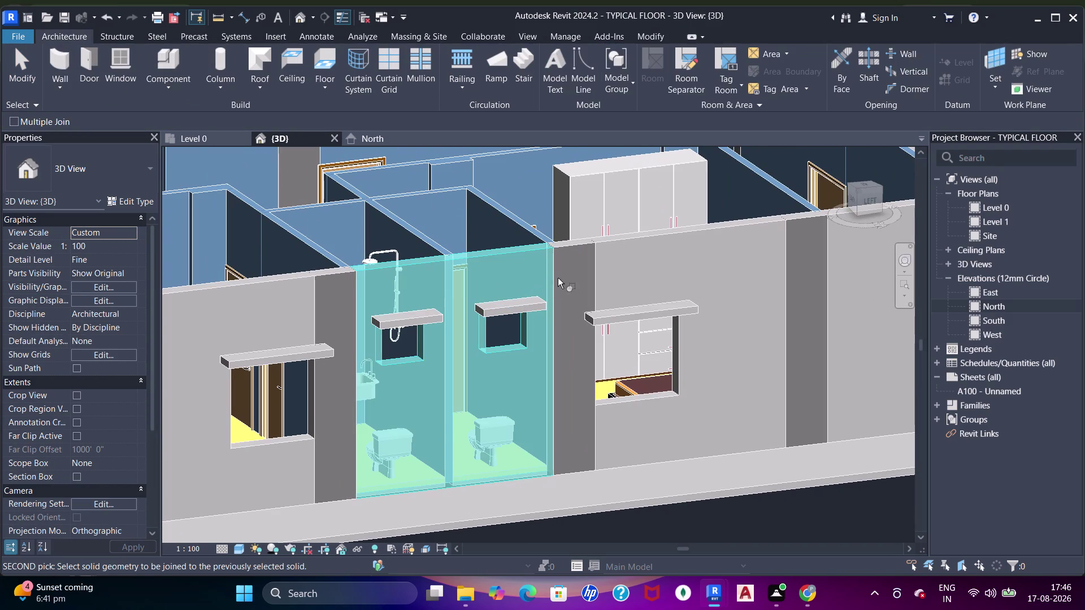
click(336, 300)
Orbit toward the corner unit and join two pairs of bedroom exterior walls.
middle_drag(623, 302, 490, 332)
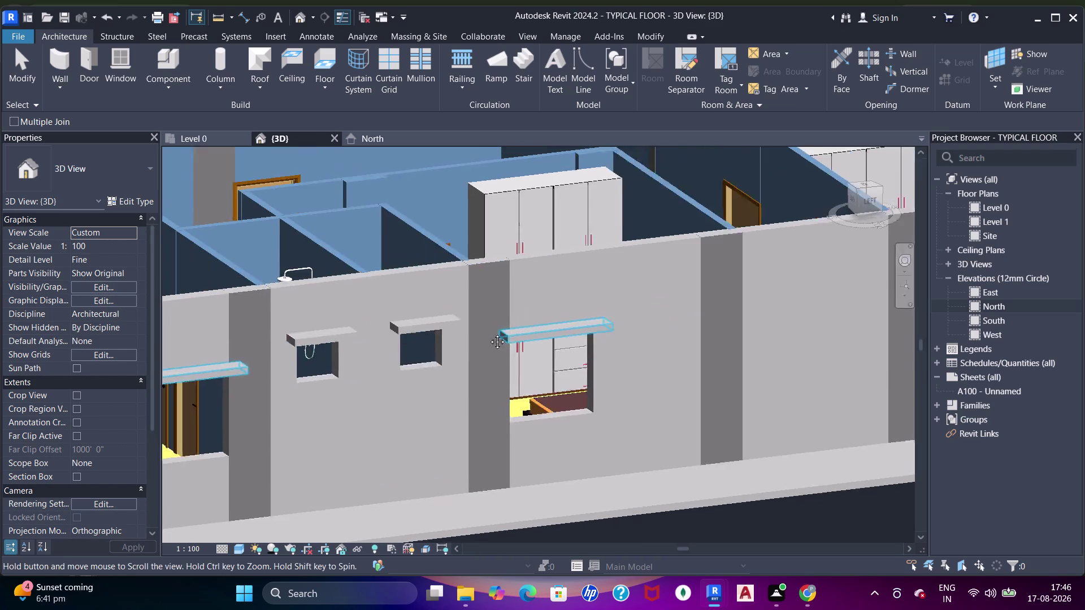
middle_drag(491, 333, 488, 334)
scroll(down, 3)
middle_drag(668, 344, 507, 346)
middle_drag(617, 380, 570, 394)
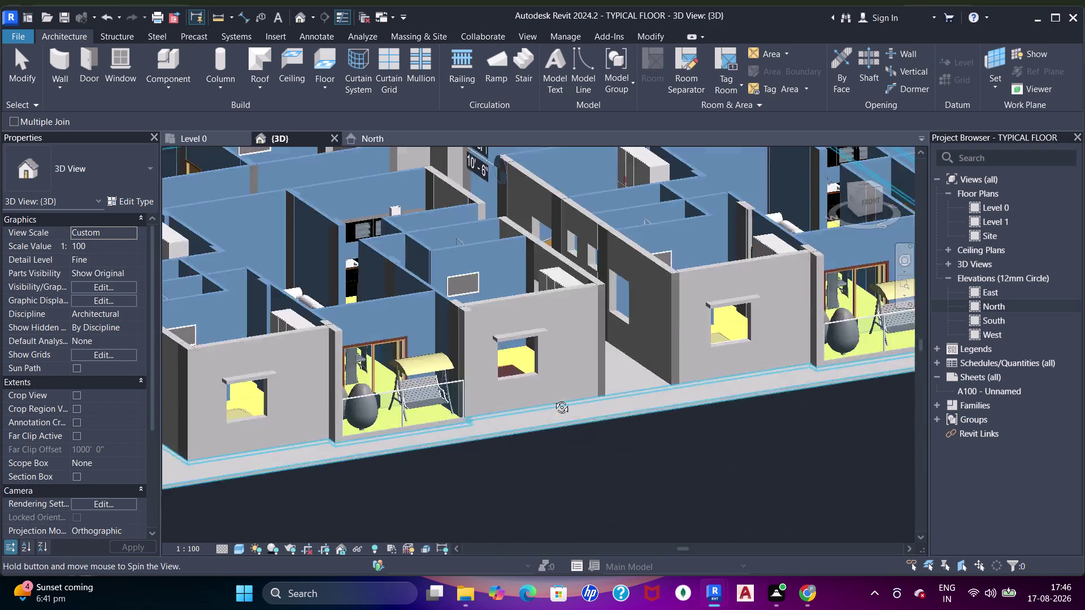
middle_drag(569, 394, 496, 410)
middle_drag(626, 495, 576, 453)
scroll(up, 3)
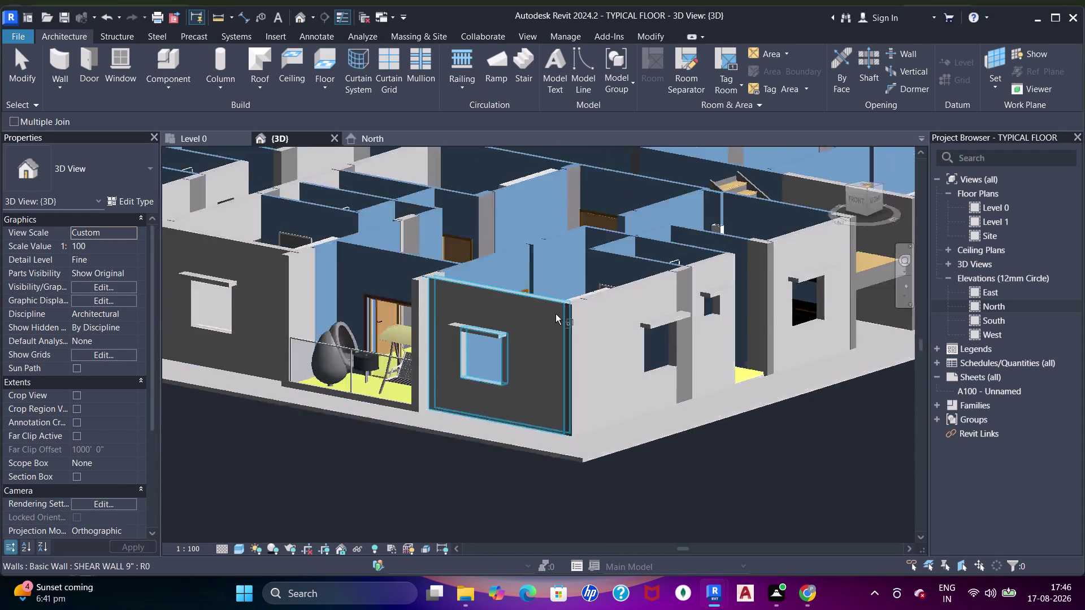
scroll(up, 3)
click(607, 294)
click(631, 290)
click(569, 308)
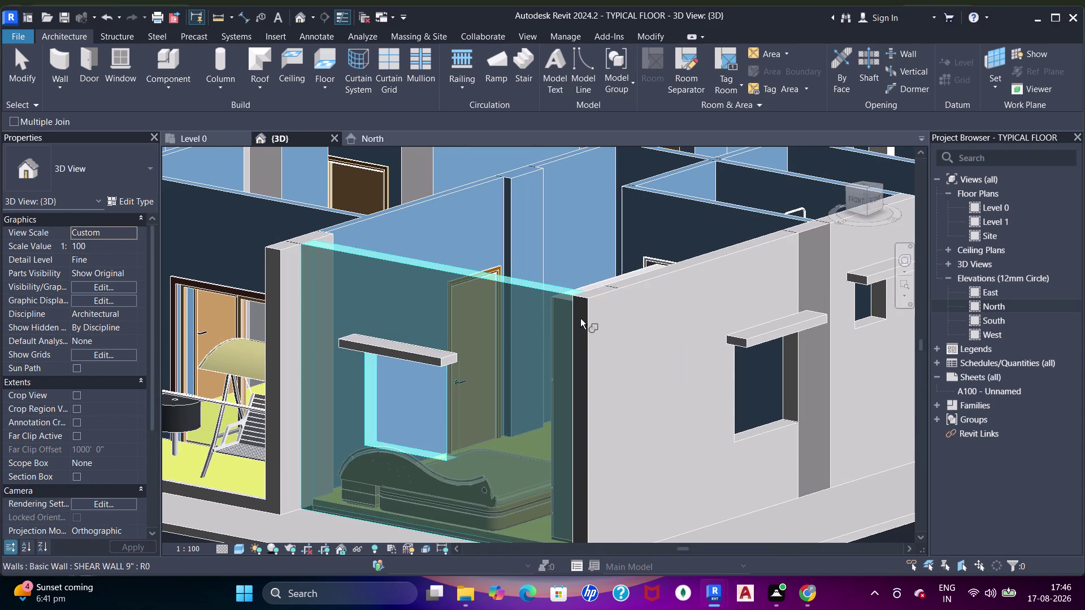
click(580, 315)
Orbit out and fit the whole furnished model in view.
scroll(down, 3)
middle_drag(670, 361, 668, 410)
scroll(down, 3)
middle_drag(678, 378, 808, 414)
middle_drag(797, 383, 806, 336)
middle_drag(626, 390, 671, 349)
middle_drag(688, 331, 617, 454)
scroll(down, 3)
middle_click(636, 395)
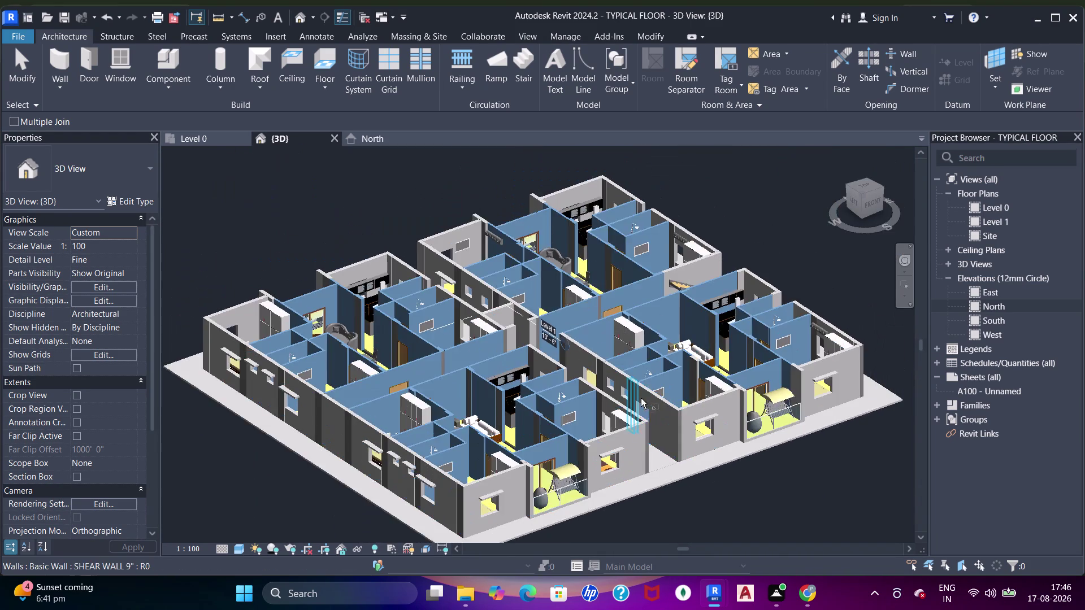
scroll(up, 3)
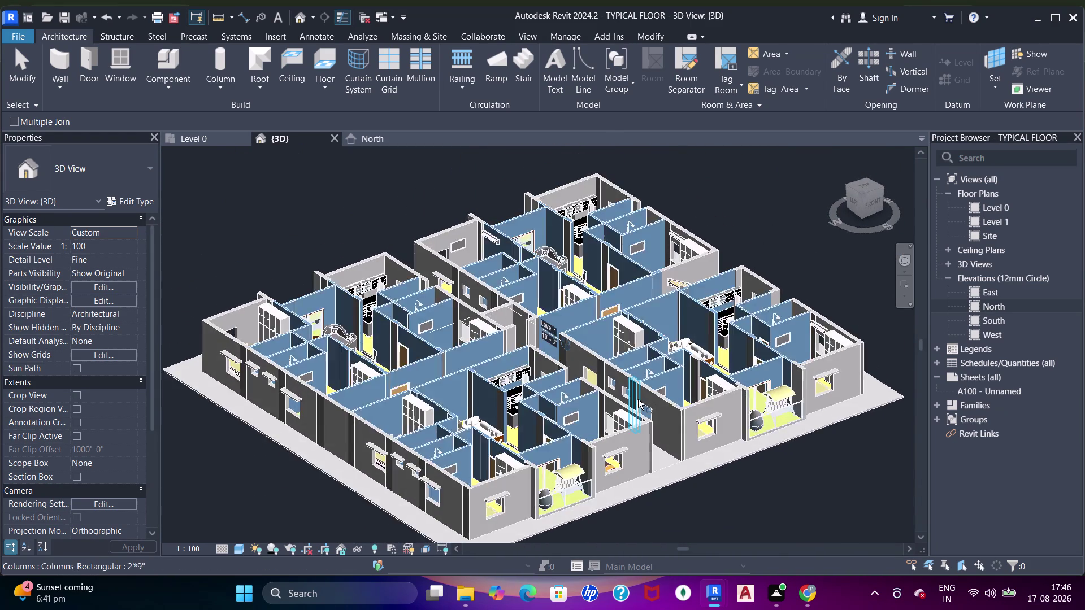
scroll(up, 3)
scroll(down, 3)
middle_drag(632, 417, 611, 490)
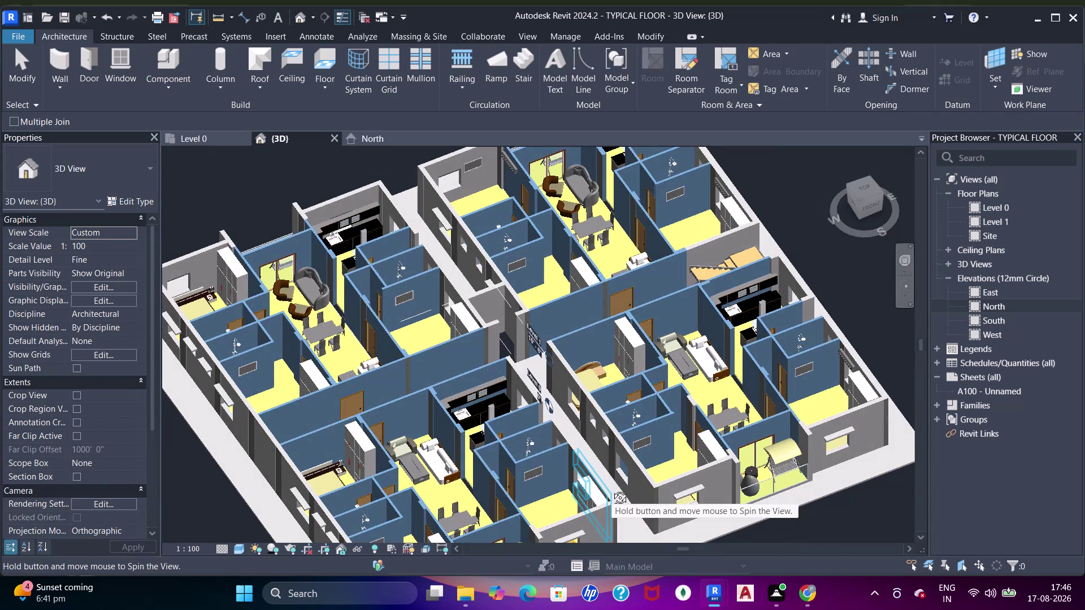
middle_drag(612, 489, 656, 292)
middle_drag(649, 407, 612, 485)
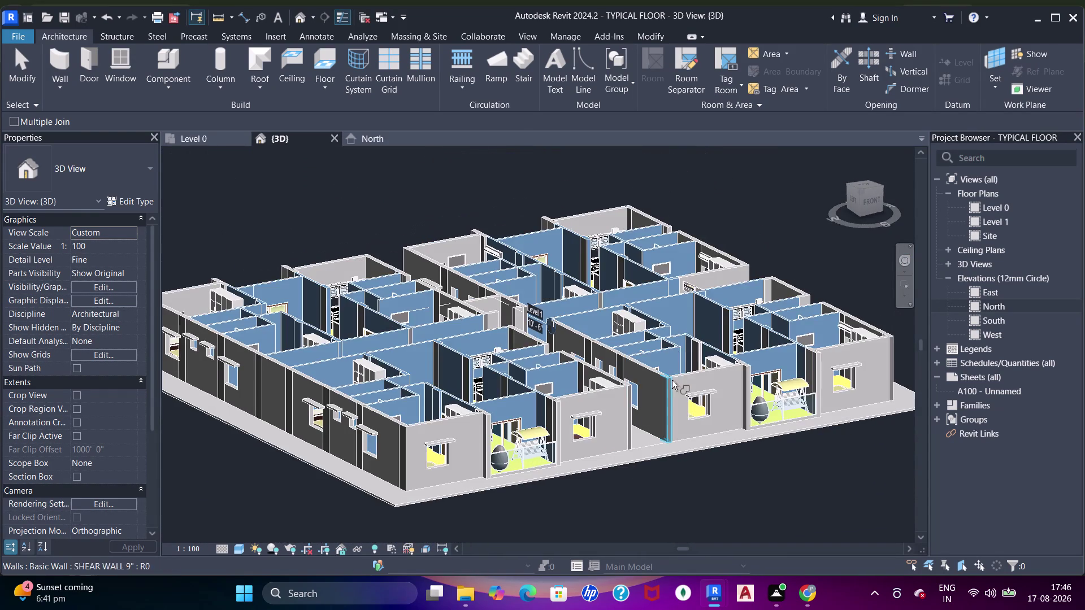
middle_drag(672, 377, 685, 429)
scroll(up, 3)
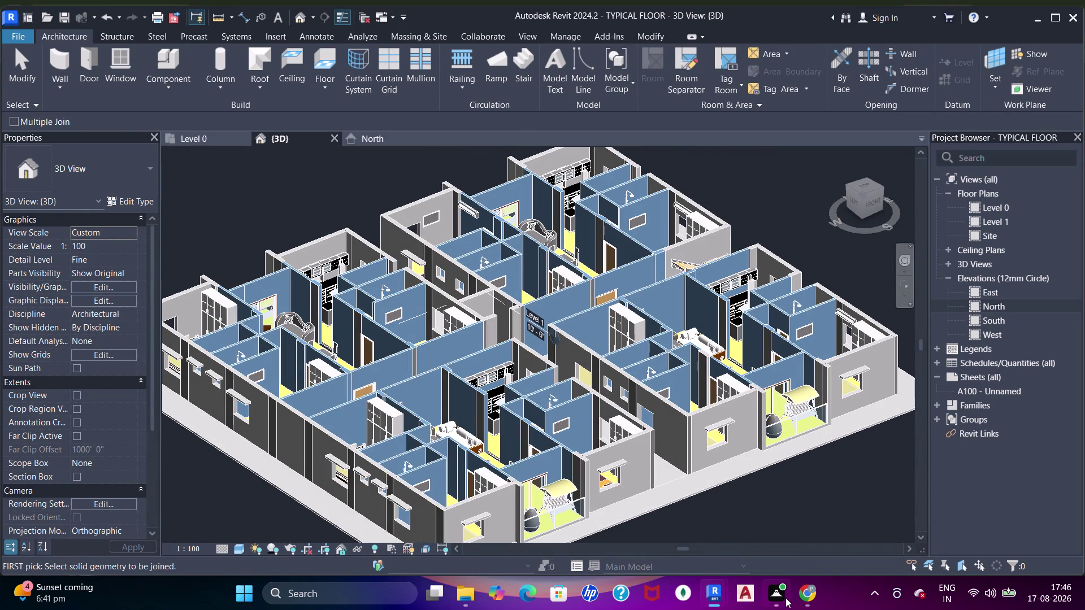